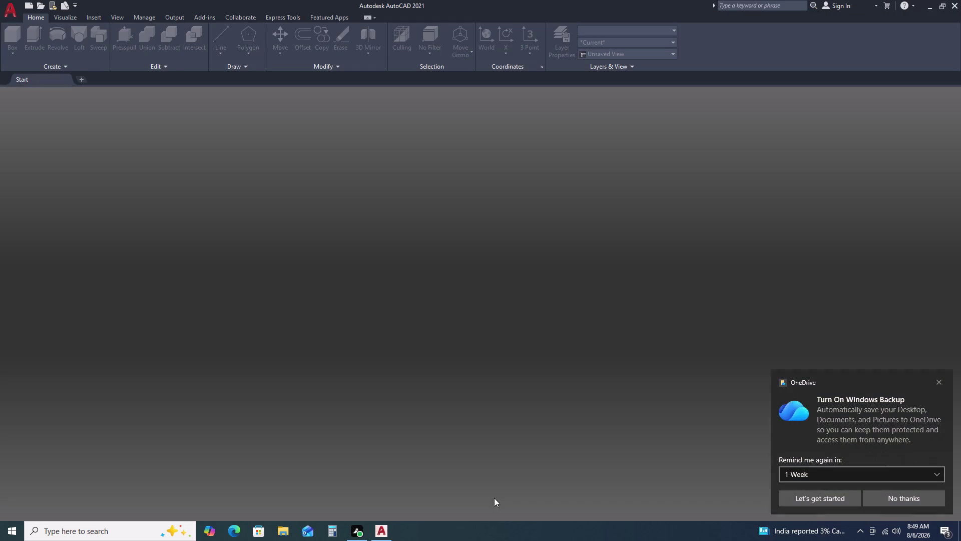
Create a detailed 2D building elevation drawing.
Create a new blank drawing, Drawing1, from the Start tab.
click(935, 382)
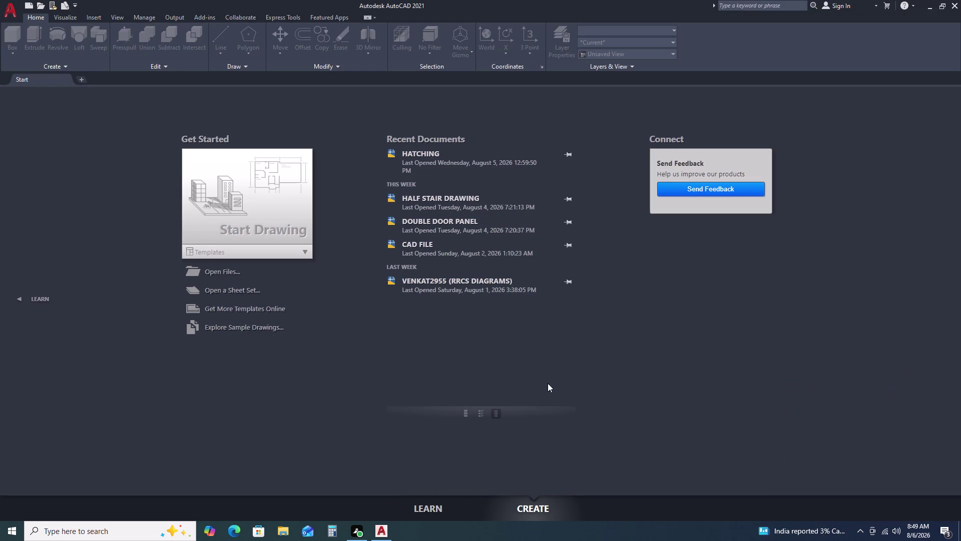
click(260, 193)
click(274, 201)
click(234, 226)
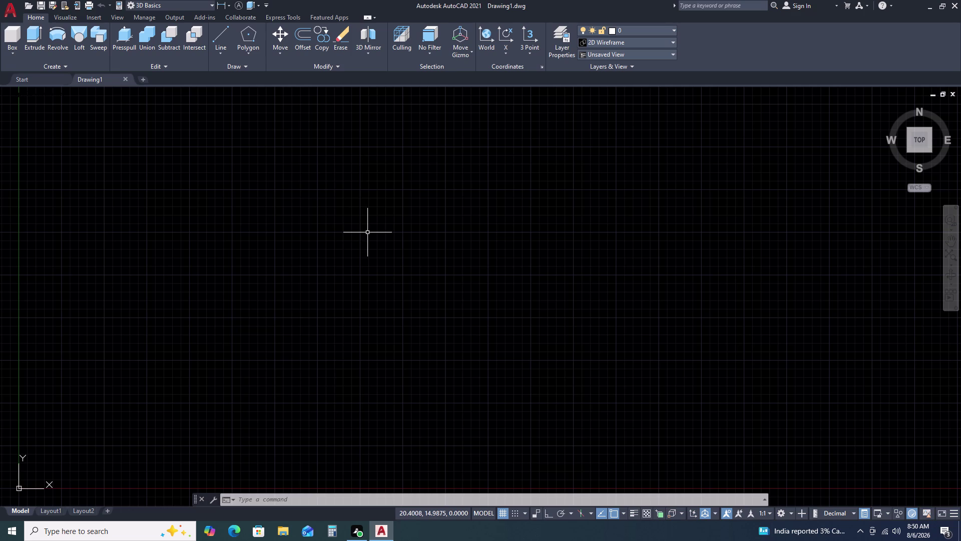
Turn Ortho on with F8 during a cancelled line, then open the Dimension Style Manager.
key(l)
key(space)
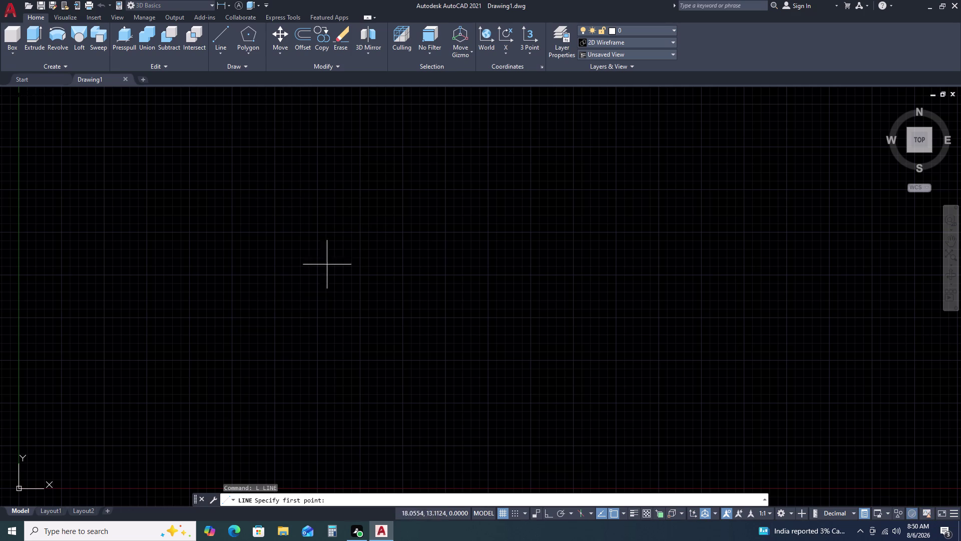
key(Escape)
key(Escape)
key(Escape)
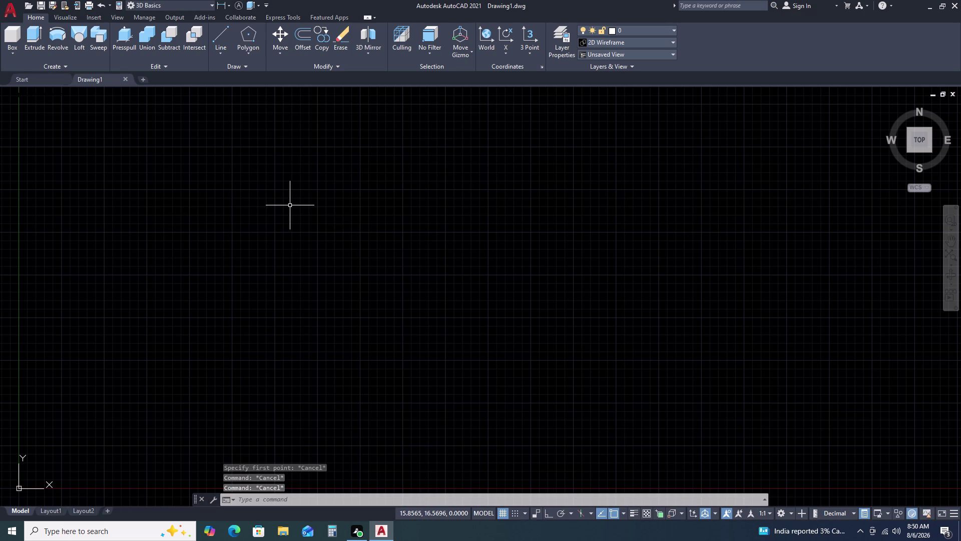
text(L)
key(space)
click(268, 176)
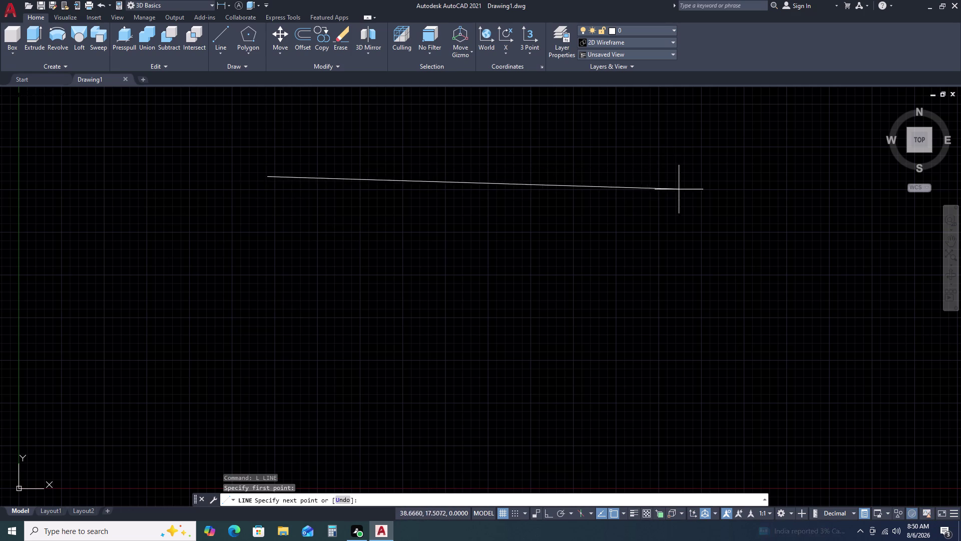
key(F8)
key(Escape)
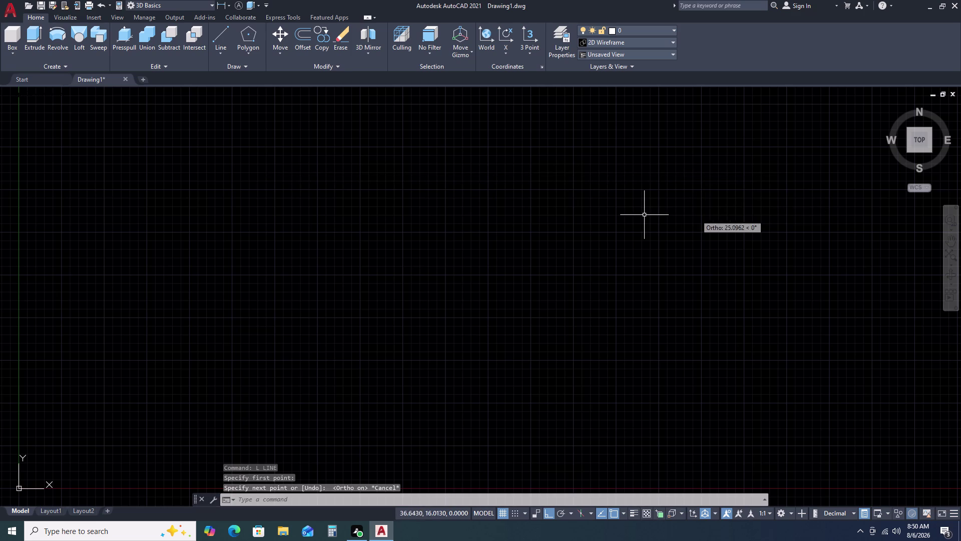
text(D)
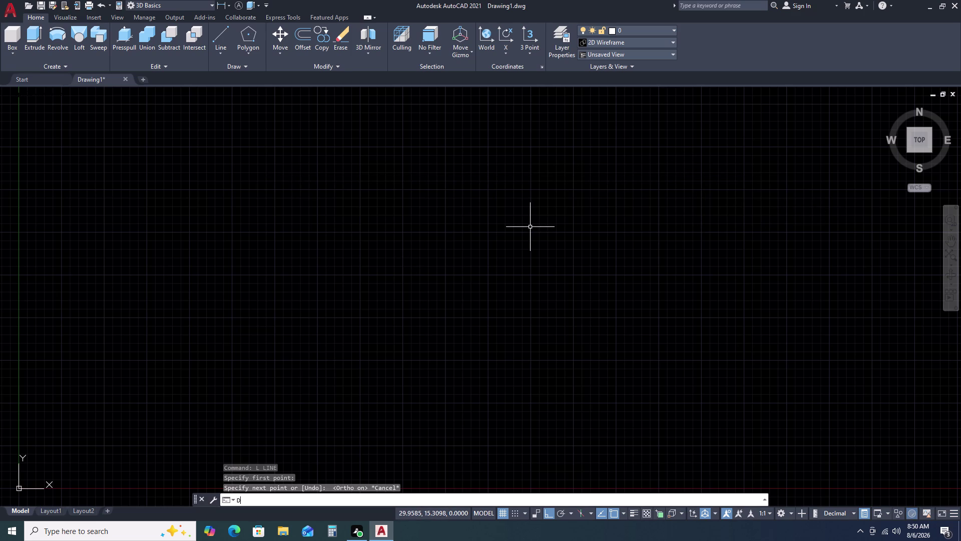
key(space)
Close the Dimension Style Manager without changing the Standard style.
text(V)
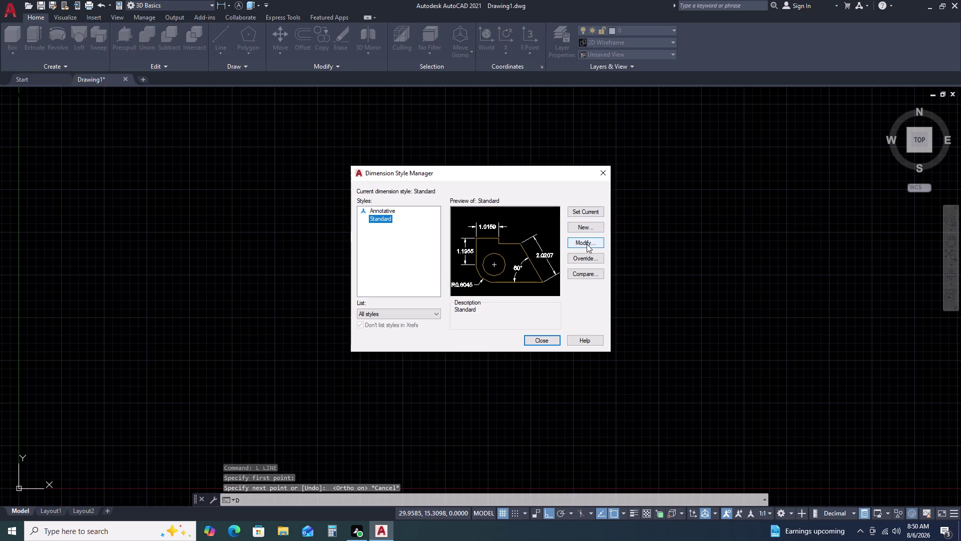
click(604, 181)
click(603, 174)
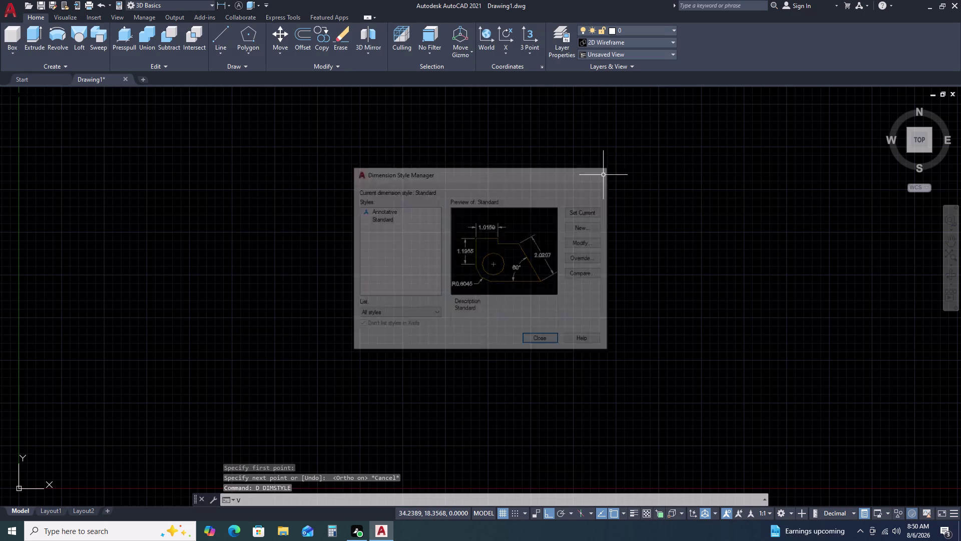
Change the workspace from 3D Basics to Drafting & Annotation.
double_click(792, 510)
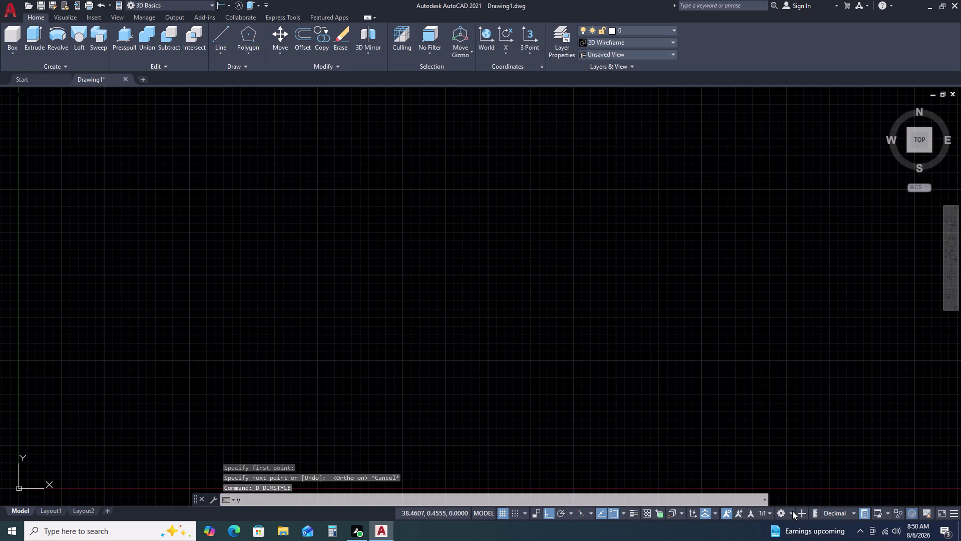
double_click(790, 515)
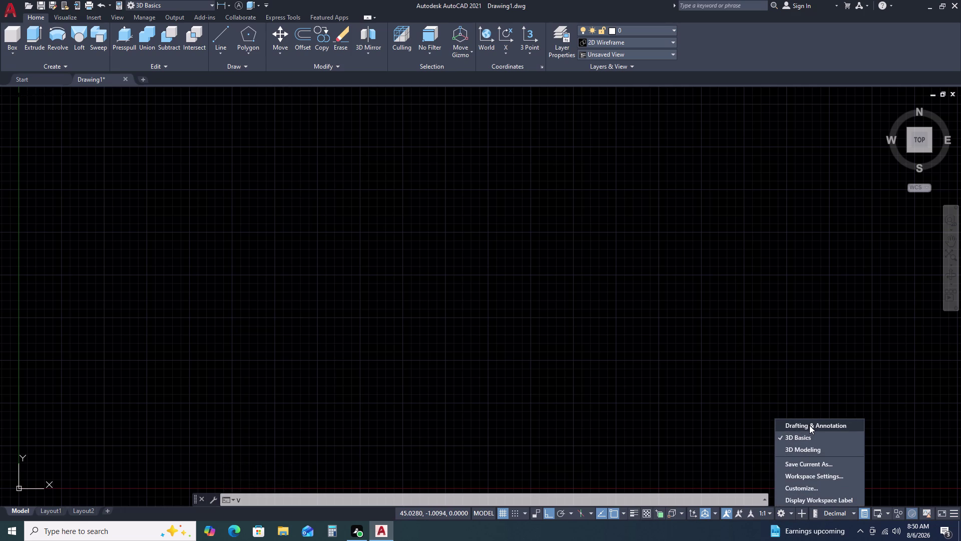
double_click(811, 424)
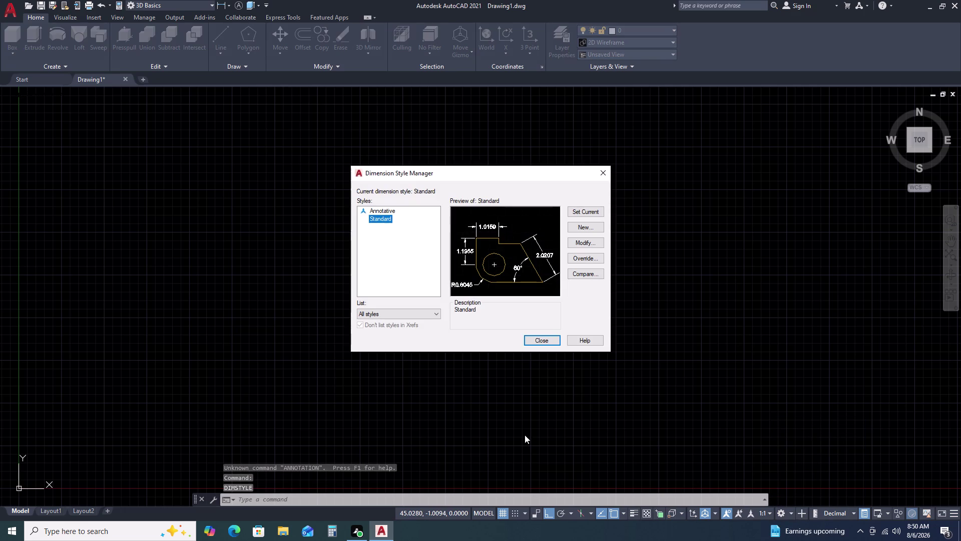
click(601, 171)
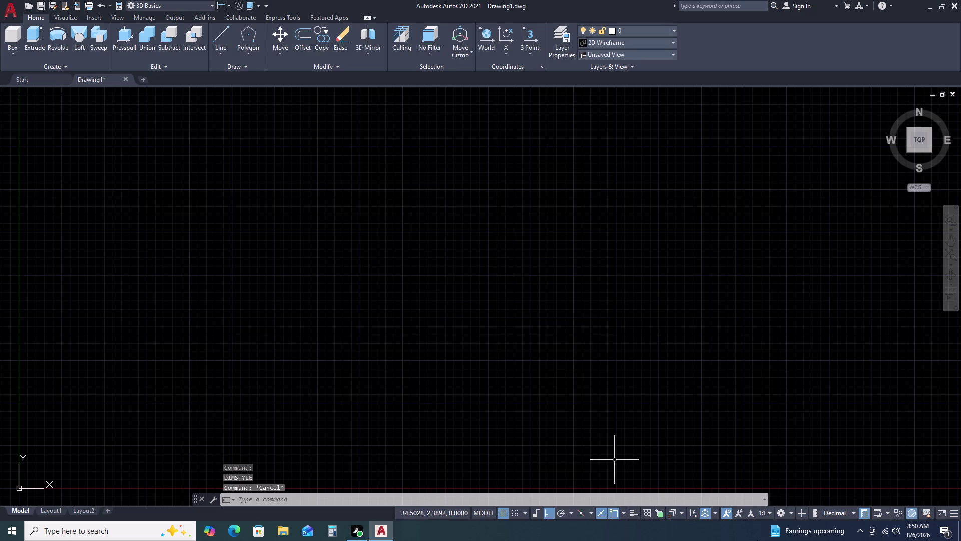
click(789, 510)
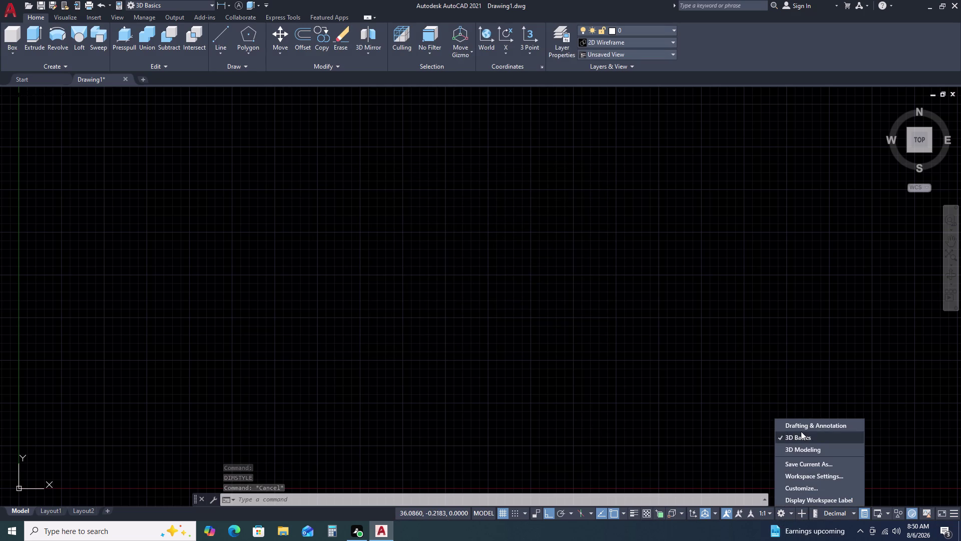
click(802, 428)
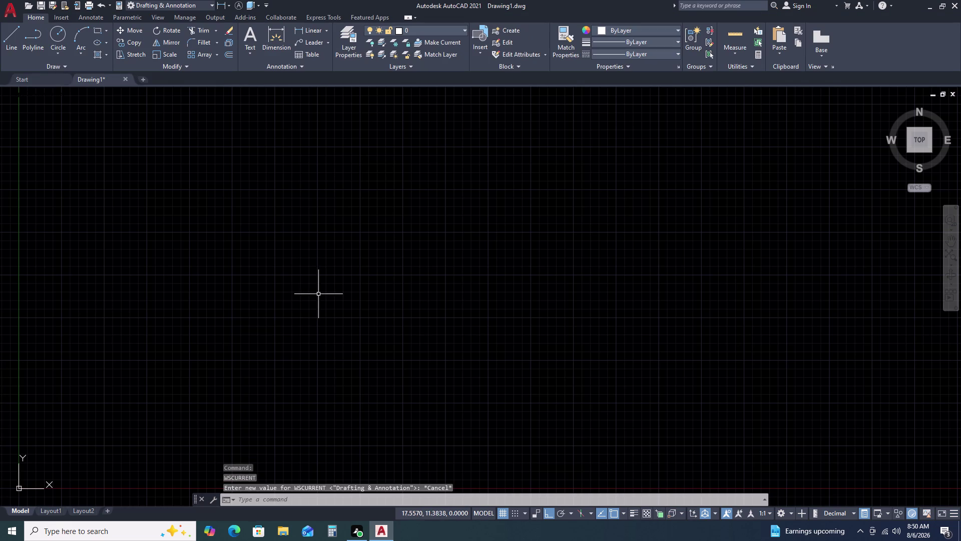
key(Escape)
key(Escape)
text(D)
key(space)
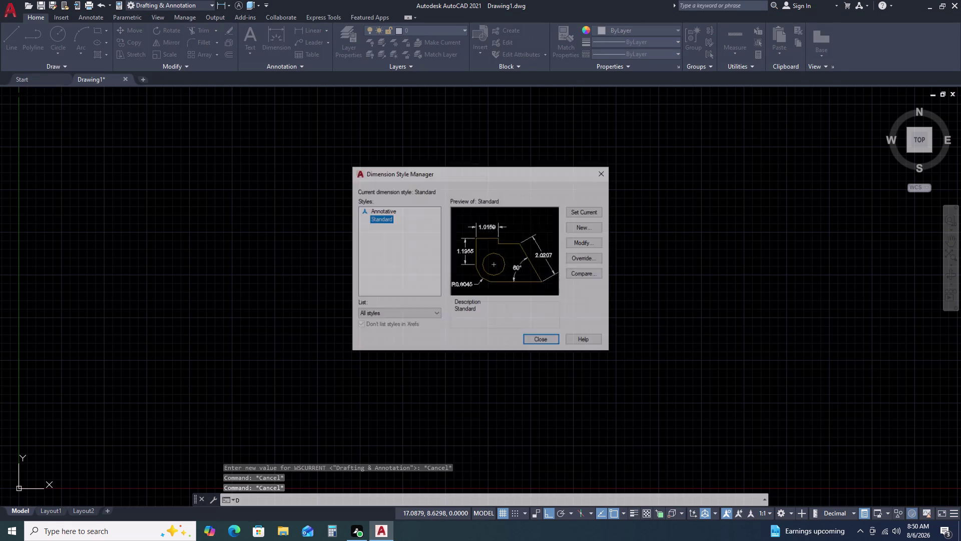
click(601, 247)
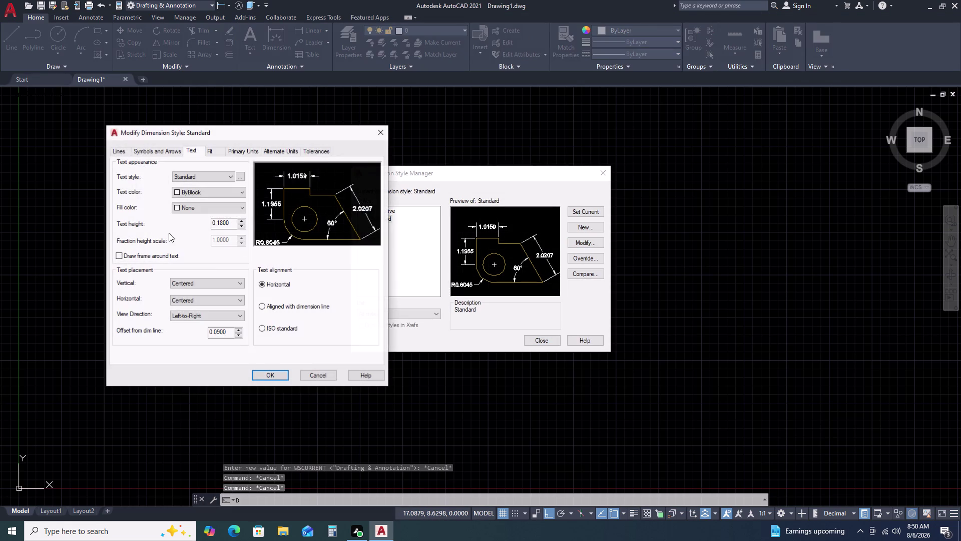
click(197, 149)
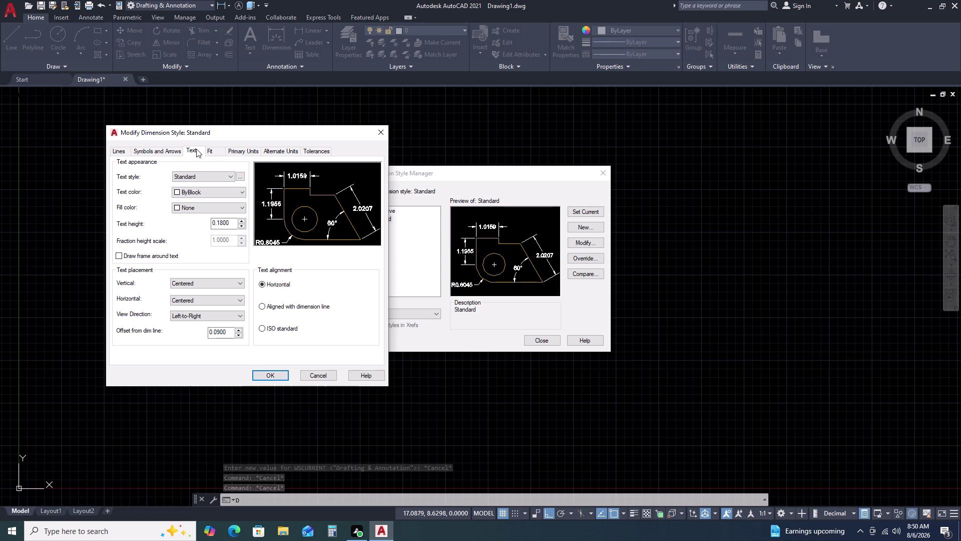
click(239, 151)
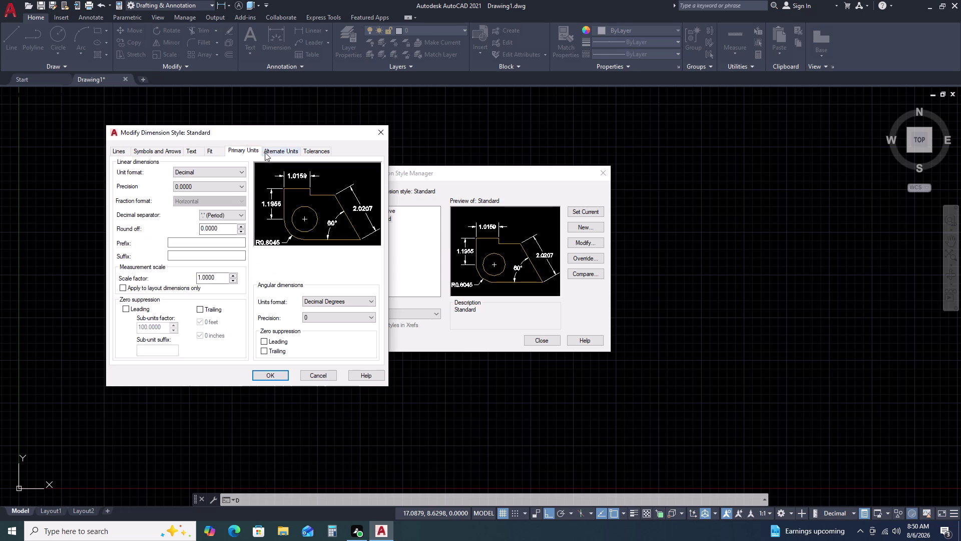
click(185, 183)
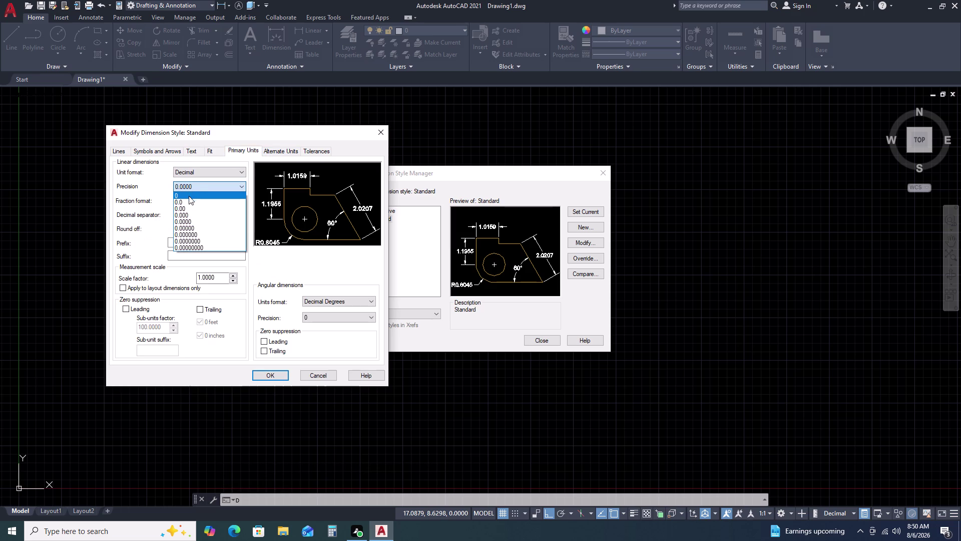
click(243, 165)
click(371, 129)
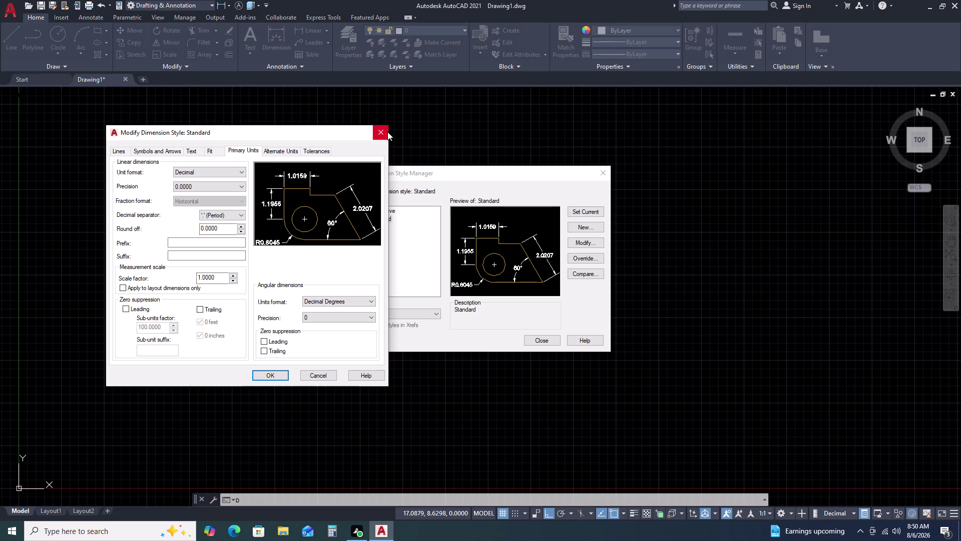
click(388, 132)
click(602, 171)
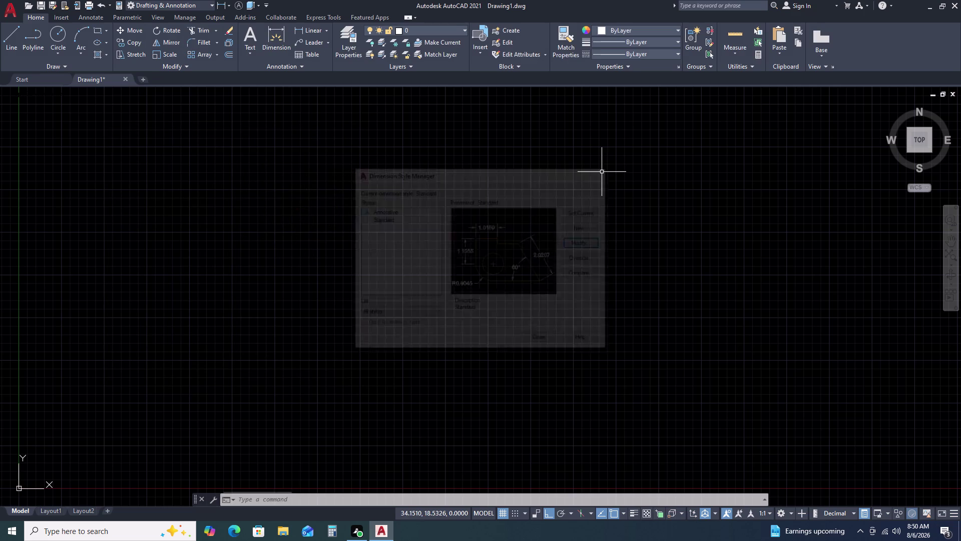
key(u)
text(N)
key(space)
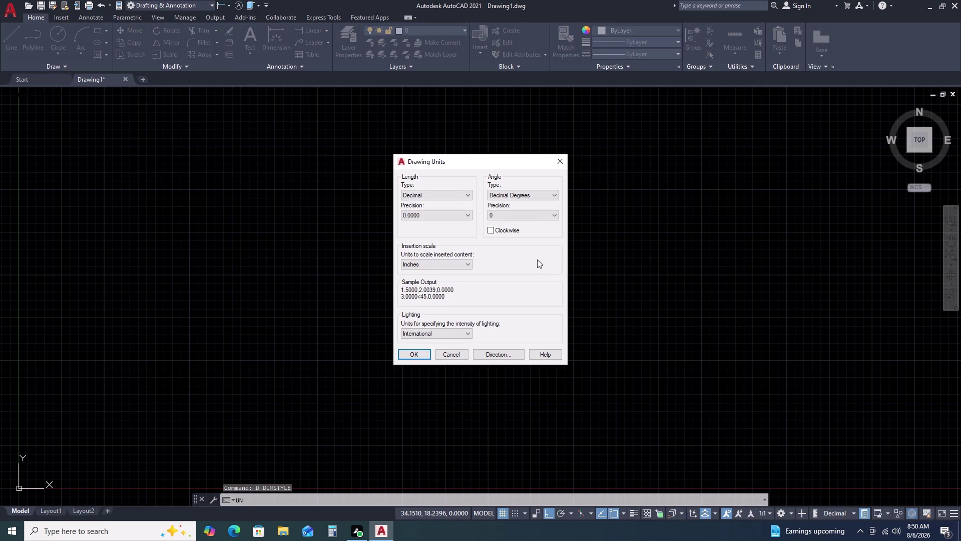
click(558, 160)
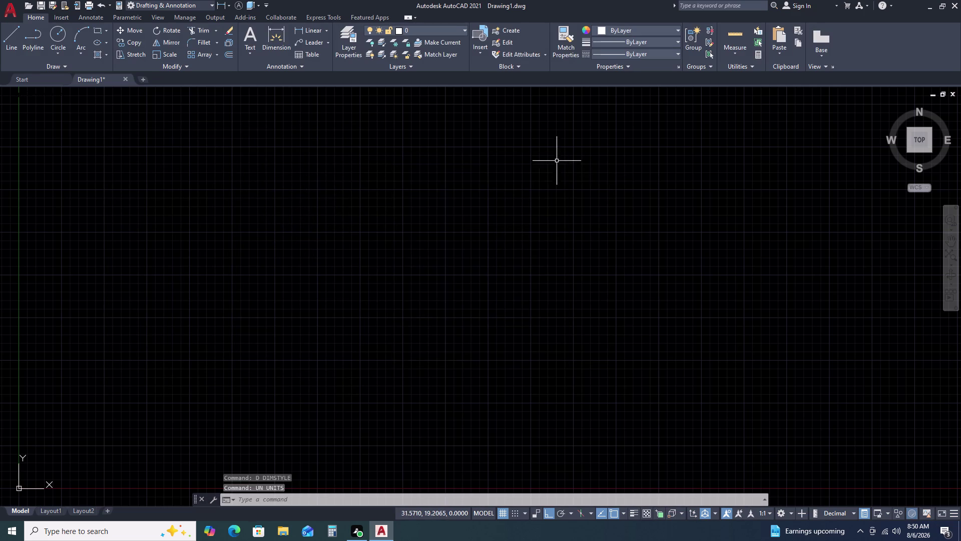
Draw a 1730-unit horizontal base line with LINE, then end the command.
text(L)
key(space)
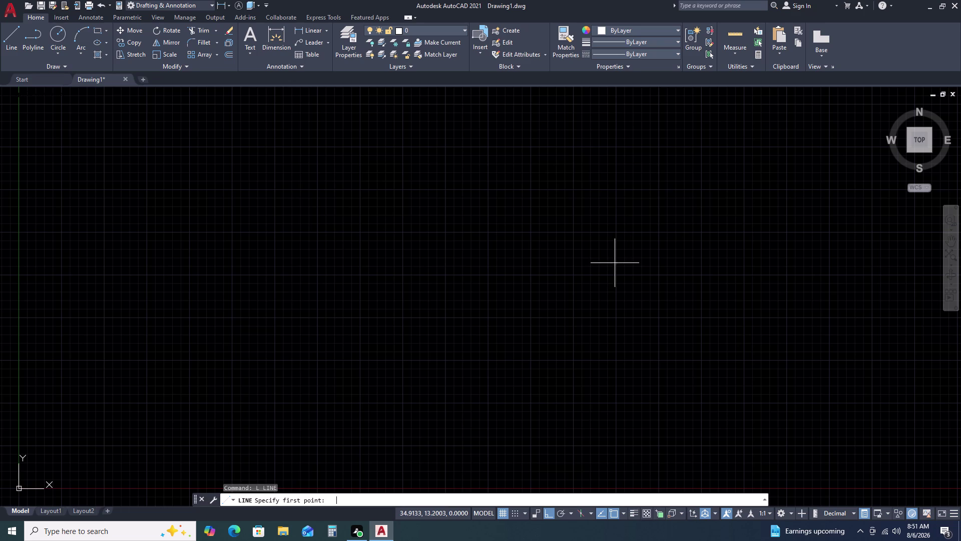
click(204, 309)
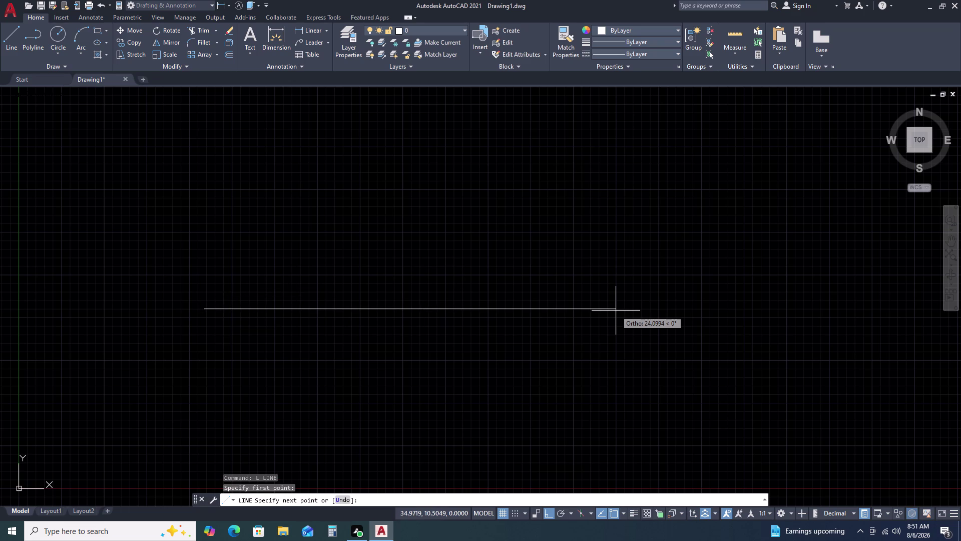
text(17)
text(30)
key(Return)
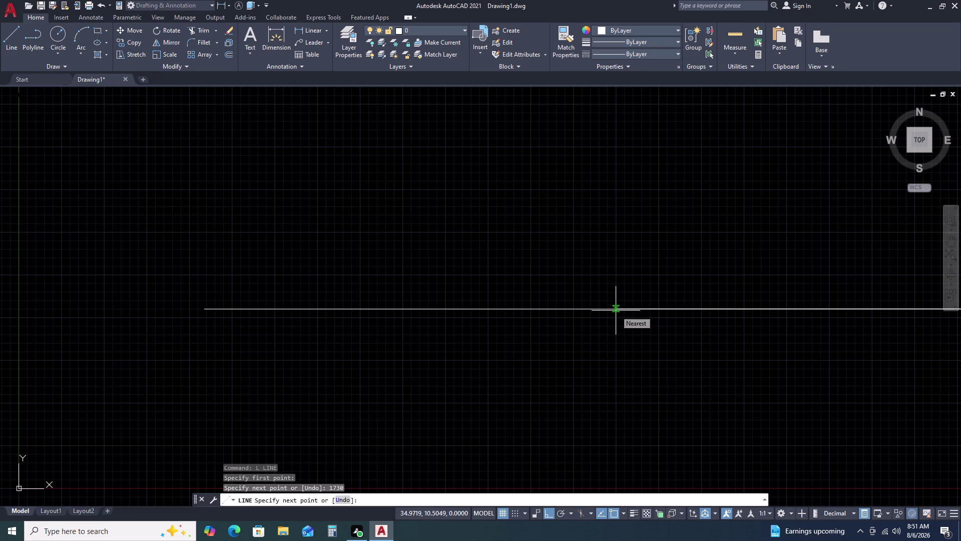
scroll(down, 3)
scroll(down, 3)
scroll(up, 3)
scroll(down, 3)
scroll(up, 3)
scroll(down, 3)
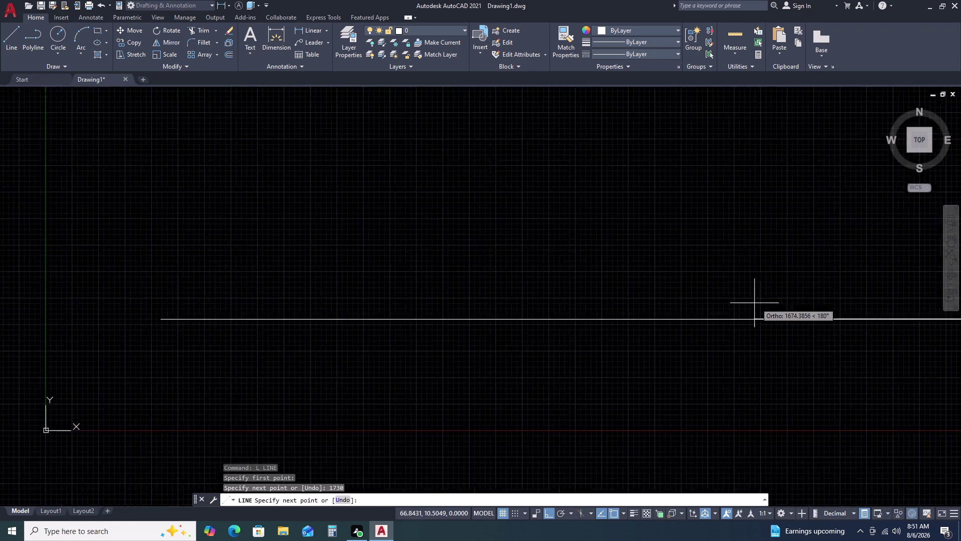
scroll(up, 3)
scroll(down, 3)
scroll(up, 3)
scroll(down, 3)
middle_drag(783, 327, 229, 424)
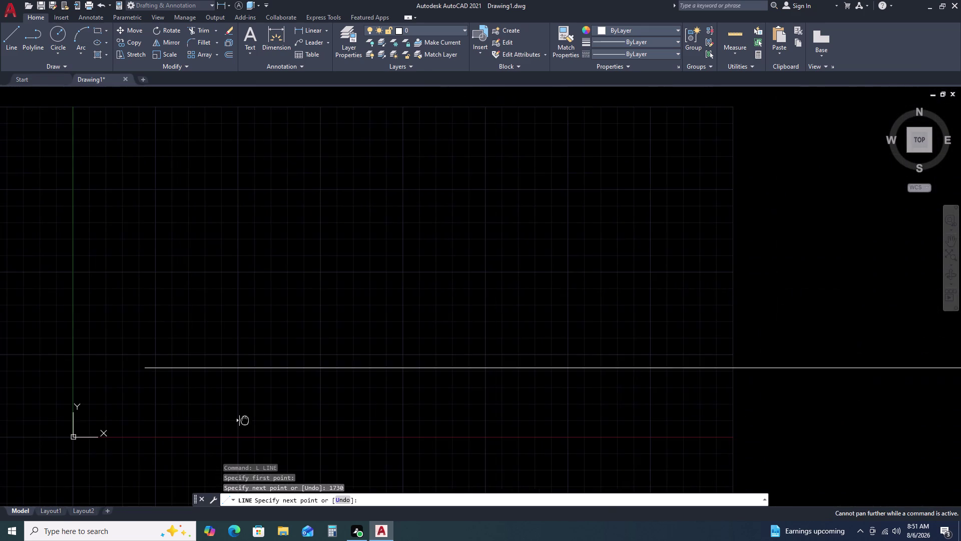
middle_drag(229, 423, 219, 422)
scroll(down, 3)
scroll(up, 3)
scroll(down, 3)
scroll(up, 3)
scroll(down, 3)
scroll(up, 3)
scroll(down, 3)
scroll(up, 3)
scroll(down, 3)
scroll(up, 3)
scroll(down, 3)
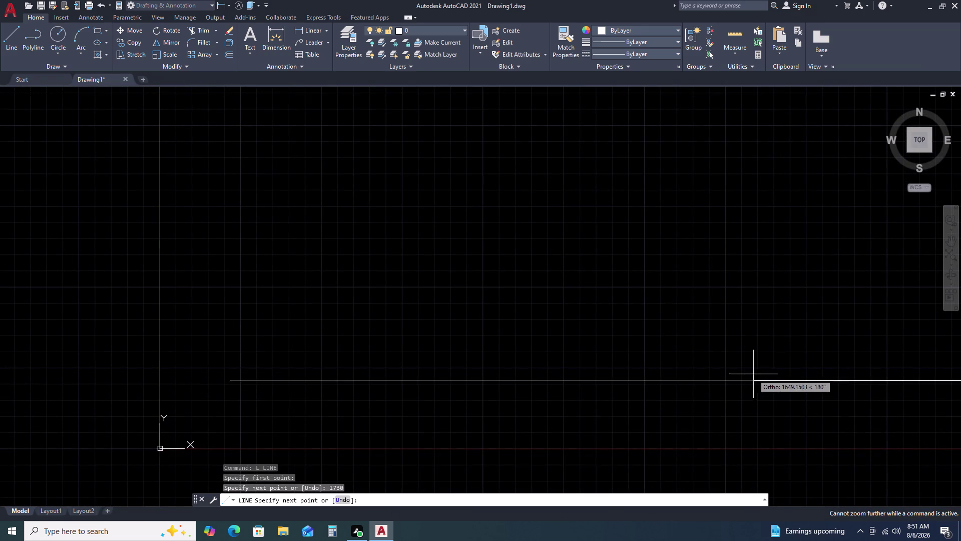
scroll(down, 3)
scroll(up, 3)
scroll(down, 3)
scroll(down, 3)
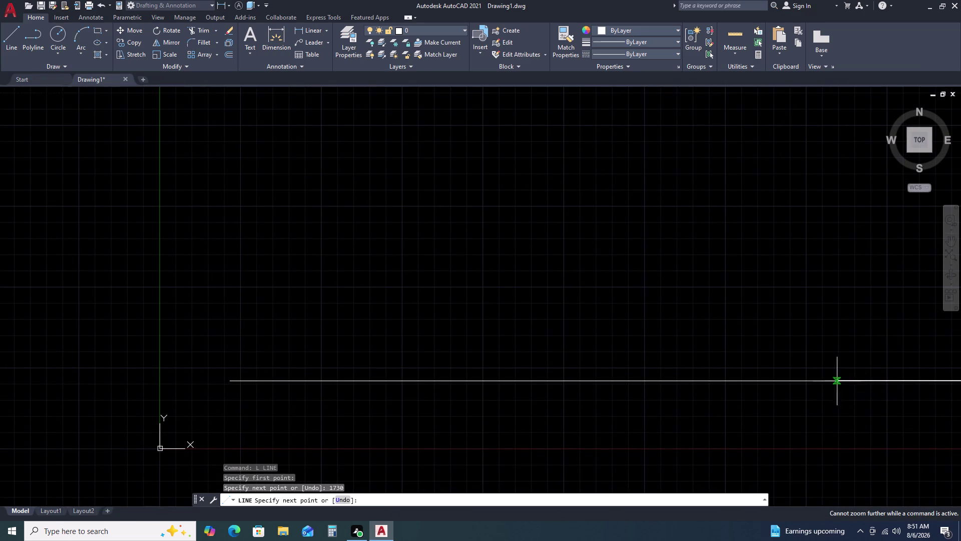
scroll(down, 3)
scroll(up, 3)
scroll(down, 3)
scroll(down, 3)
middle_drag(781, 372, 778, 373)
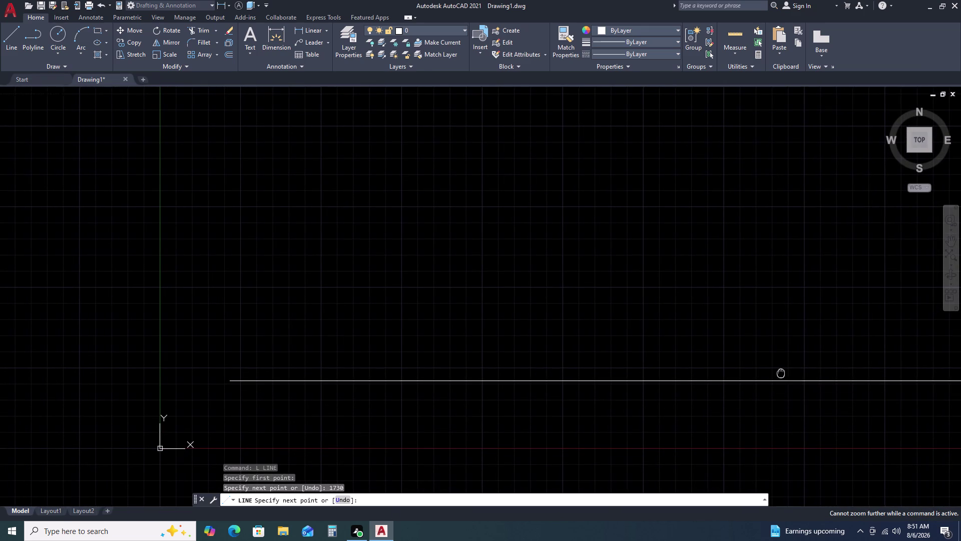
middle_drag(778, 372, 441, 378)
scroll(down, 3)
scroll(up, 3)
scroll(down, 3)
scroll(up, 3)
scroll(down, 3)
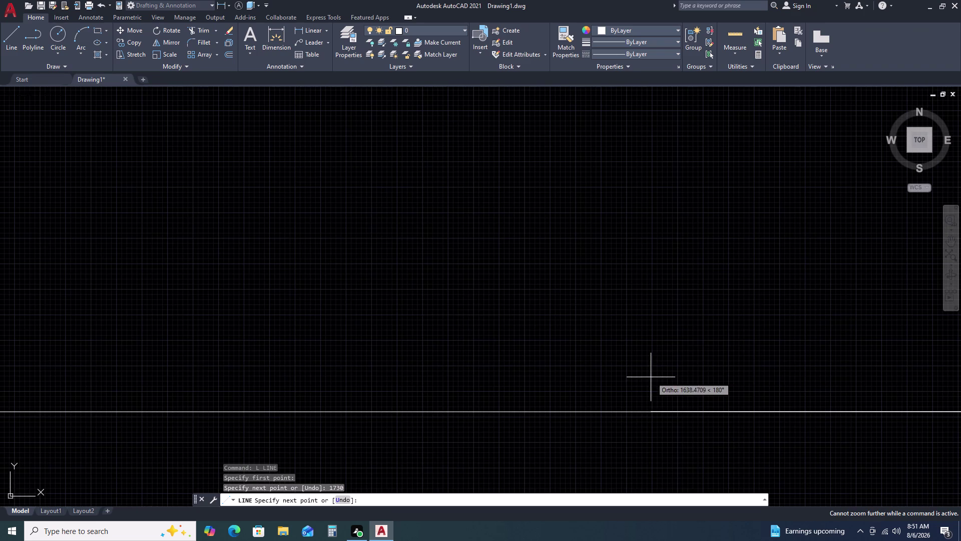
scroll(down, 3)
scroll(up, 3)
scroll(down, 3)
scroll(up, 3)
scroll(down, 3)
scroll(up, 3)
scroll(down, 3)
scroll(up, 3)
scroll(down, 3)
scroll(up, 3)
scroll(down, 3)
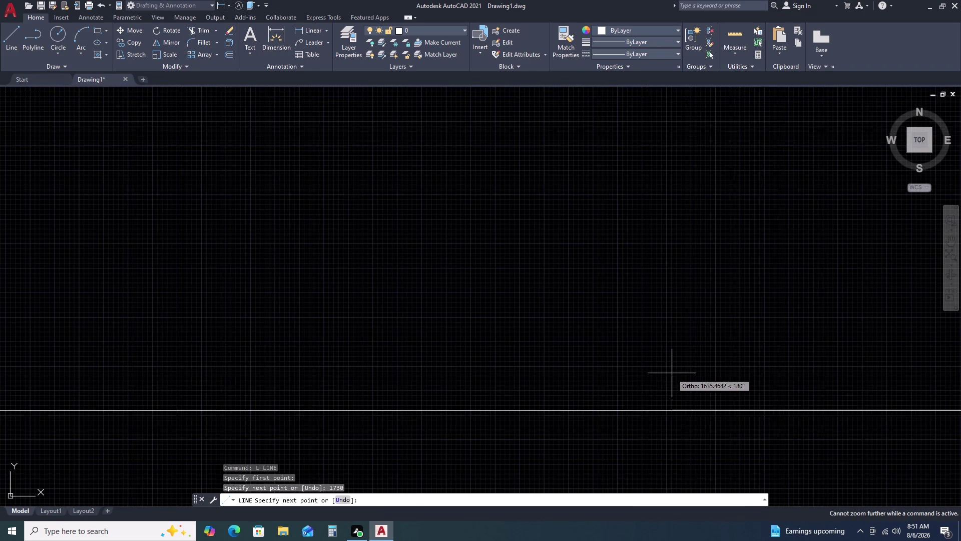
scroll(down, 3)
scroll(up, 3)
scroll(down, 3)
scroll(up, 3)
scroll(down, 3)
scroll(down, 3)
scroll(up, 3)
scroll(down, 3)
scroll(down, 3)
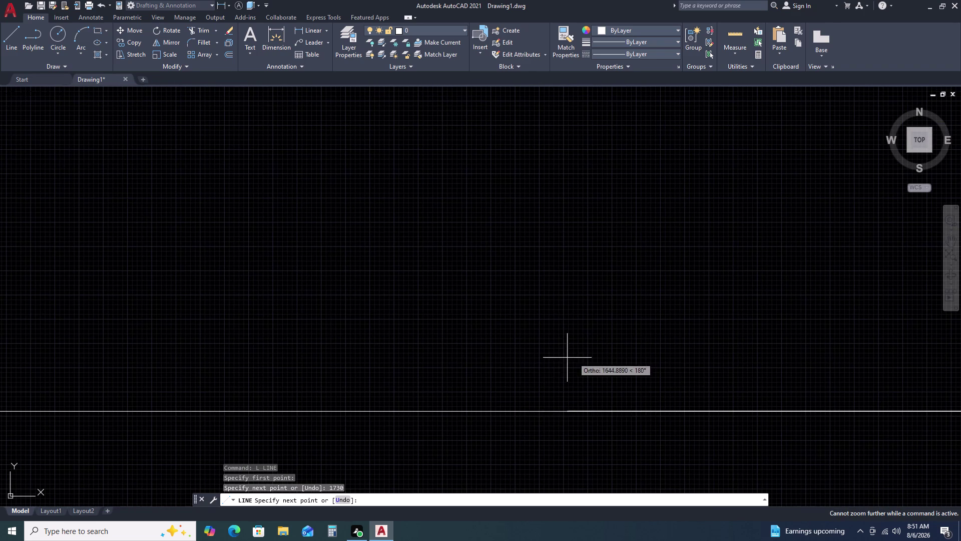
scroll(down, 3)
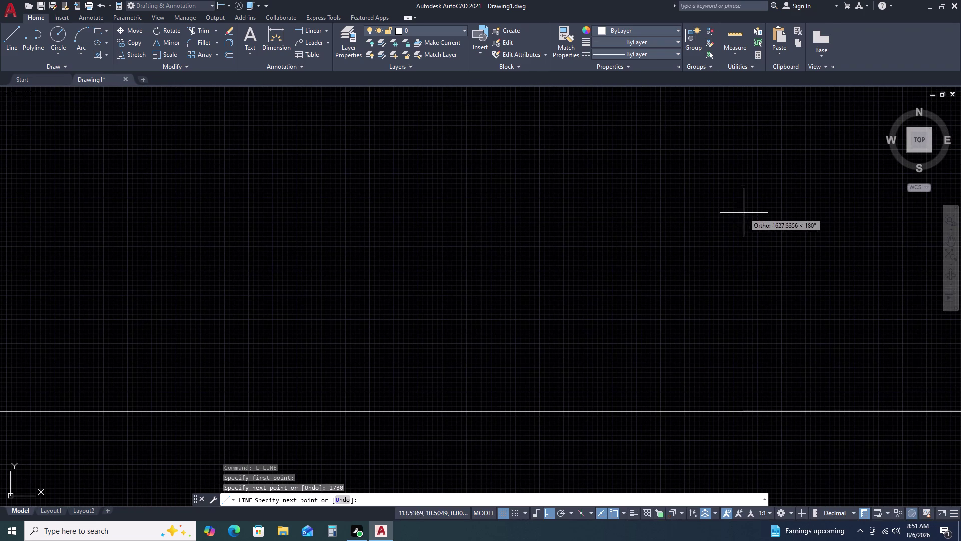
scroll(down, 3)
scroll(down, 3)
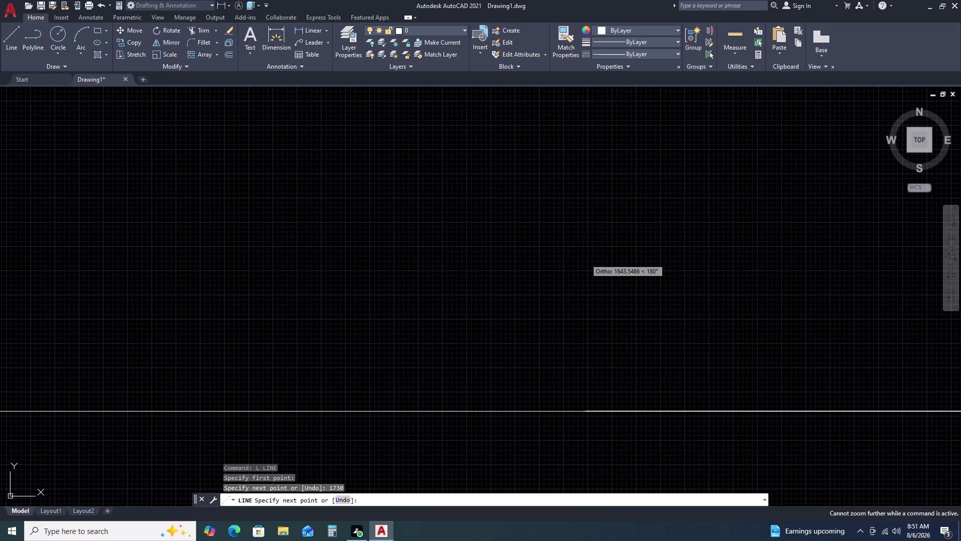
scroll(down, 3)
scroll(up, 3)
scroll(down, 3)
scroll(up, 3)
scroll(down, 3)
scroll(up, 3)
scroll(down, 3)
scroll(up, 3)
scroll(down, 3)
scroll(up, 3)
scroll(down, 3)
scroll(up, 3)
scroll(down, 3)
scroll(up, 3)
scroll(down, 3)
scroll(up, 3)
scroll(down, 3)
scroll(up, 3)
scroll(down, 3)
scroll(down, 3)
scroll(up, 3)
scroll(down, 3)
scroll(up, 3)
scroll(down, 3)
scroll(up, 3)
scroll(down, 3)
scroll(up, 3)
scroll(down, 3)
scroll(up, 3)
scroll(down, 3)
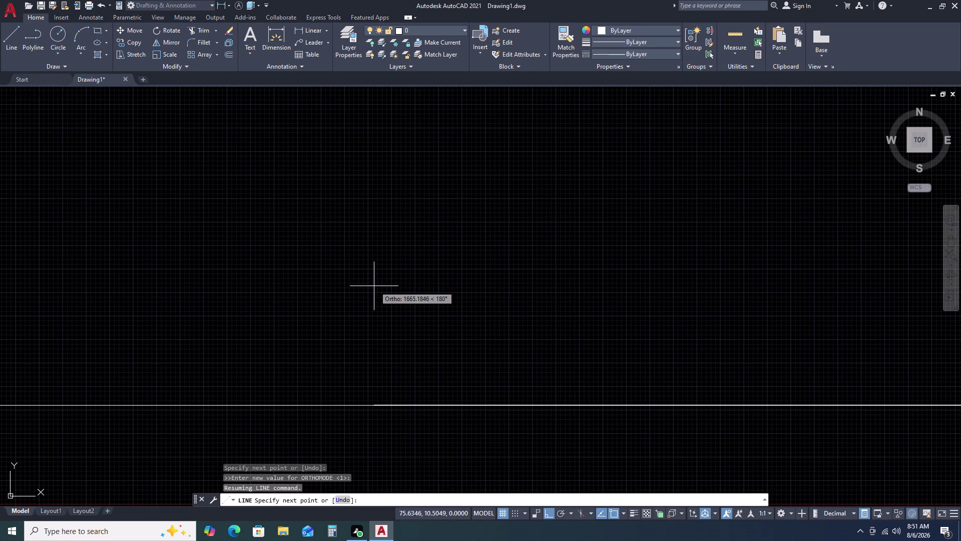
scroll(down, 3)
scroll(up, 3)
scroll(down, 3)
scroll(down, 3)
scroll(down, 3)
key(Escape)
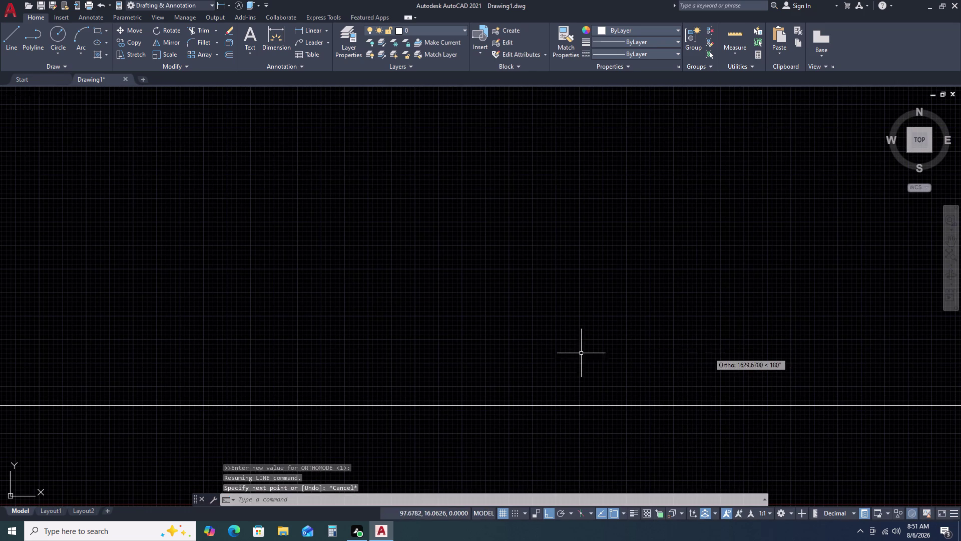
Move the 1730-unit base line up to a new position away from the origin.
scroll(down, 3)
scroll(up, 3)
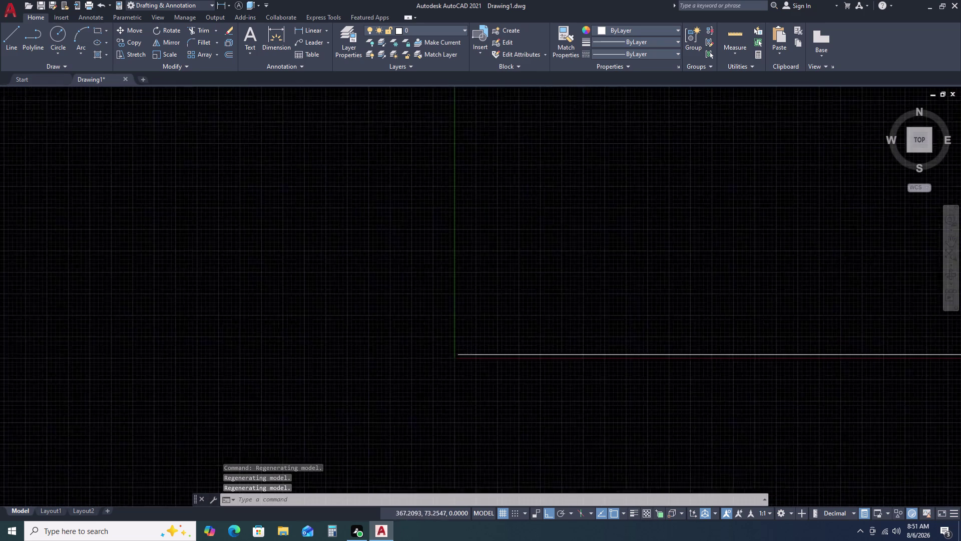
scroll(up, 3)
middle_drag(630, 335, 335, 237)
scroll(down, 3)
scroll(down, 3)
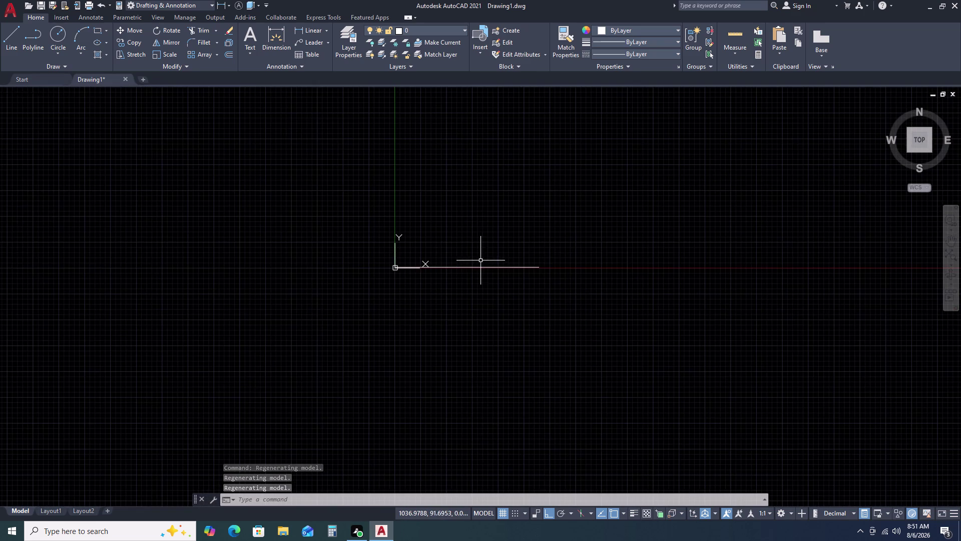
middle_drag(481, 260, 336, 293)
scroll(up, 3)
click(448, 292)
click(371, 331)
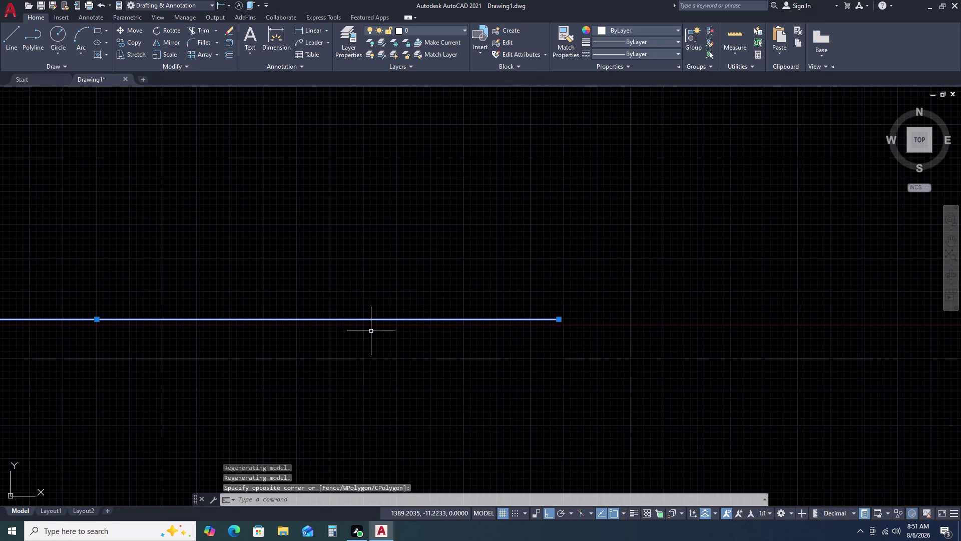
key(m)
key(space)
click(431, 290)
scroll(down, 3)
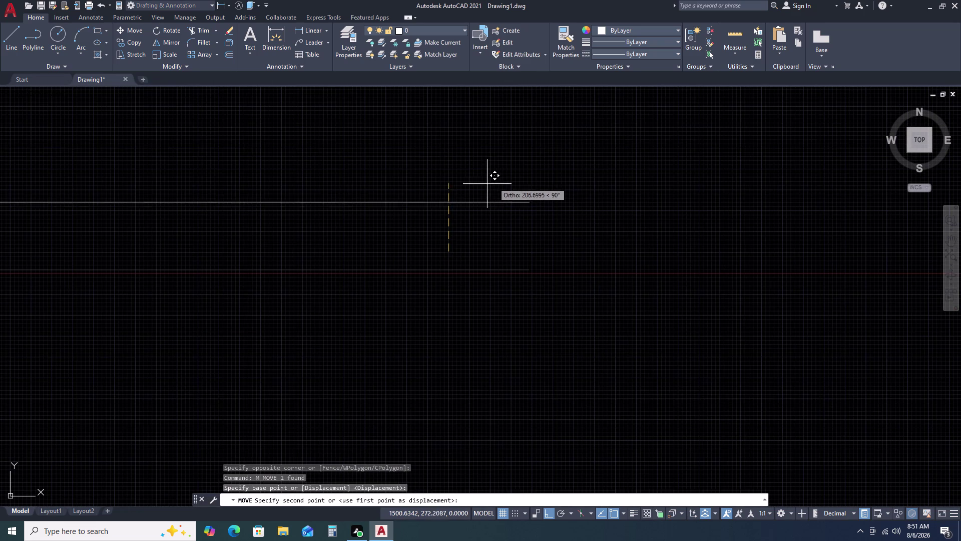
middle_drag(497, 181, 510, 275)
click(531, 175)
Move the base line again with Ortho off and drop it at its final location.
scroll(down, 3)
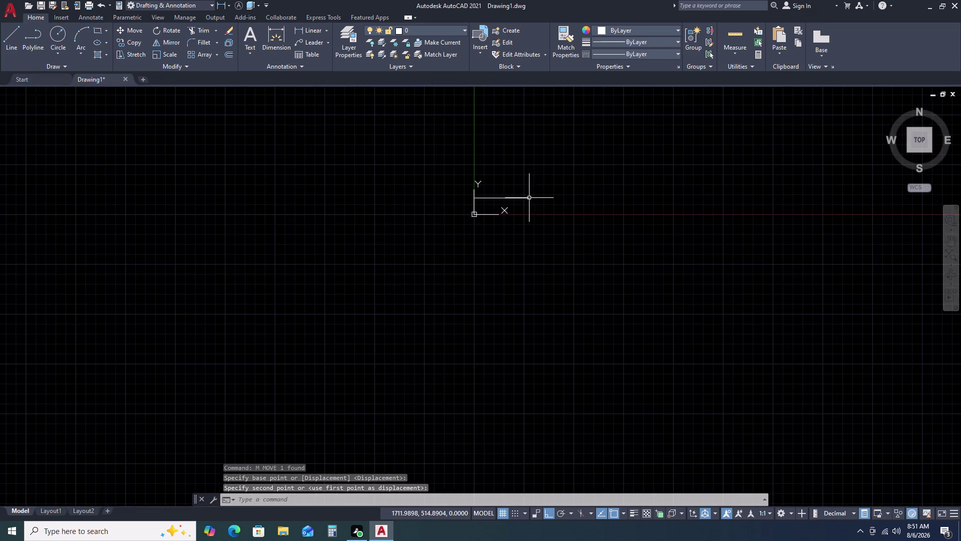
middle_drag(514, 187, 361, 292)
scroll(up, 3)
click(354, 332)
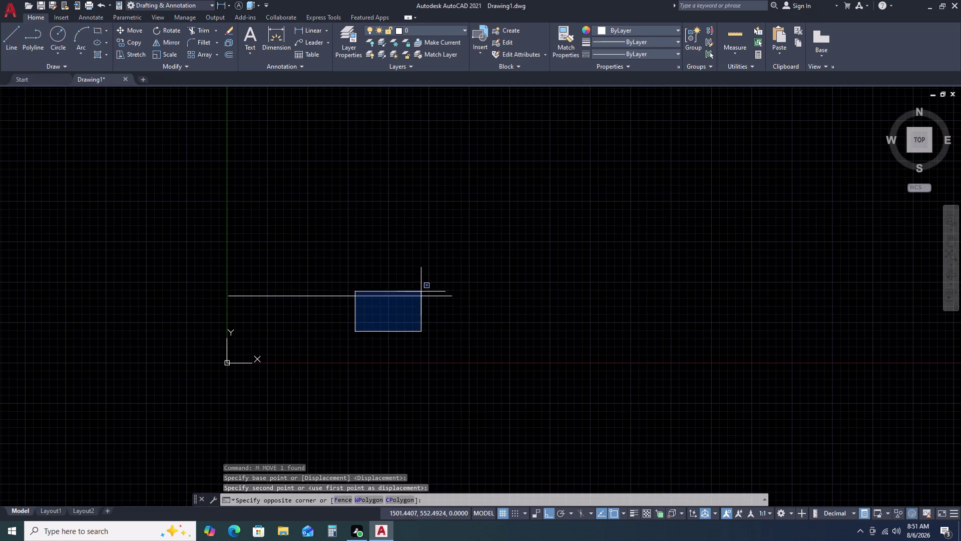
click(427, 273)
click(453, 290)
click(428, 302)
text(M)
key(space)
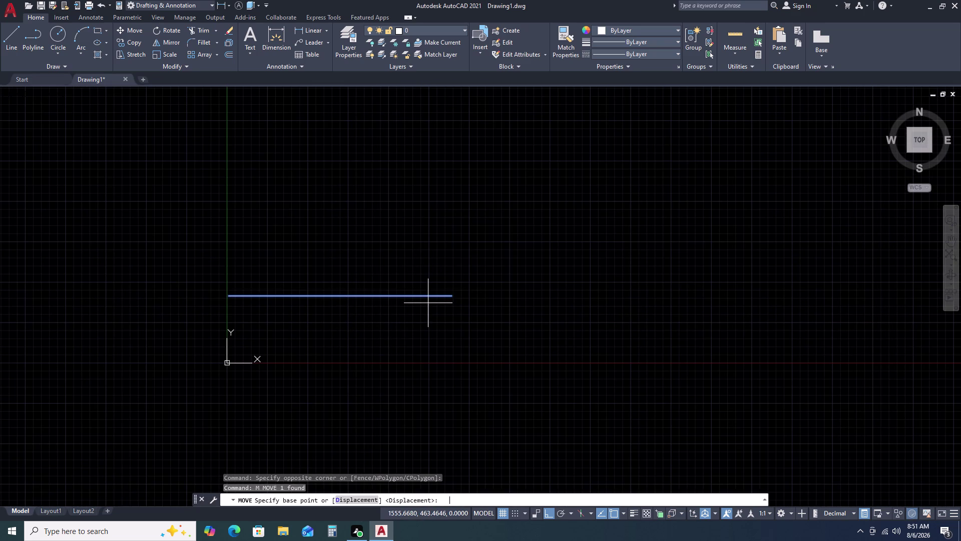
click(428, 303)
click(454, 288)
scroll(down, 3)
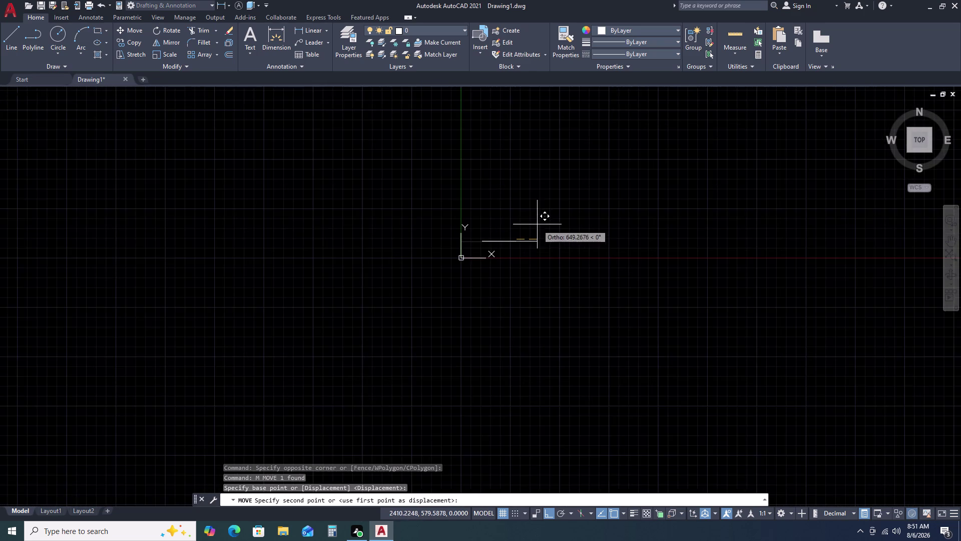
middle_drag(538, 223, 293, 360)
key(F8)
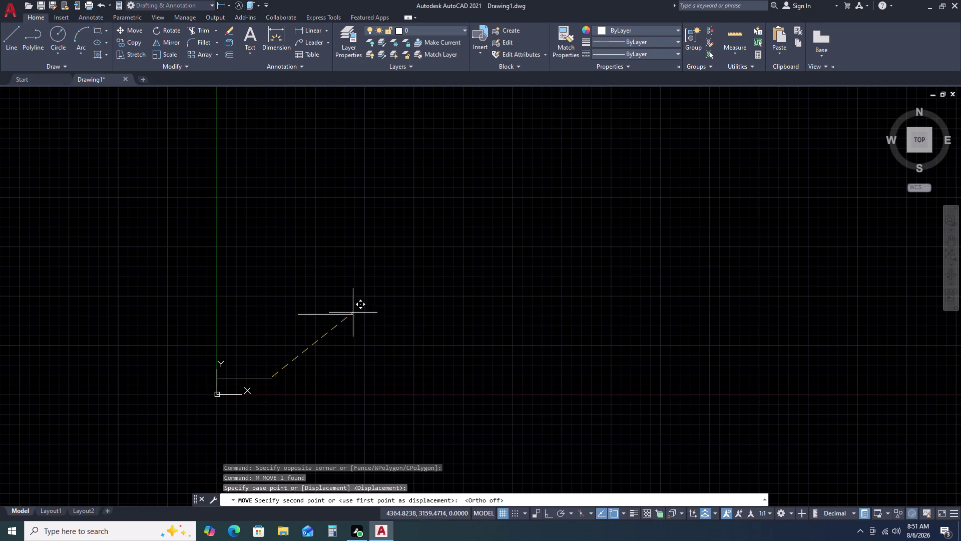
click(372, 242)
scroll(up, 3)
middle_drag(332, 256, 337, 275)
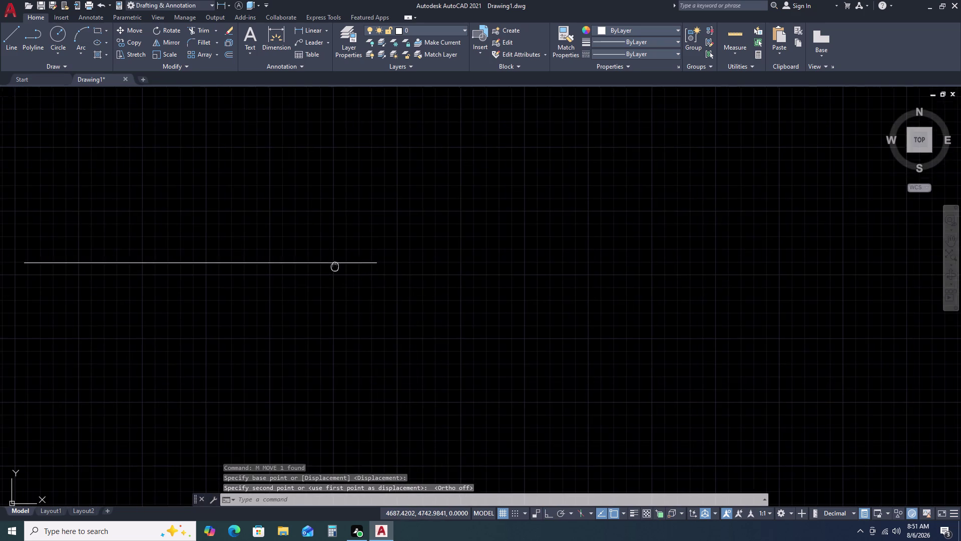
middle_drag(337, 274, 342, 285)
middle_click(344, 287)
Add a 1730.0000 linear dimension between the base line's endpoints, placed below it.
text(DL)
text(I)
key(space)
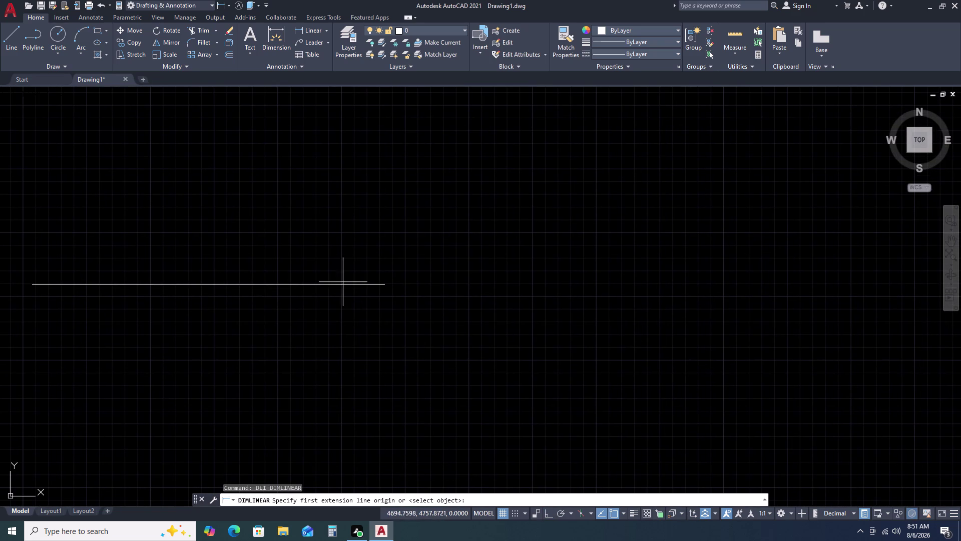
click(30, 283)
click(387, 283)
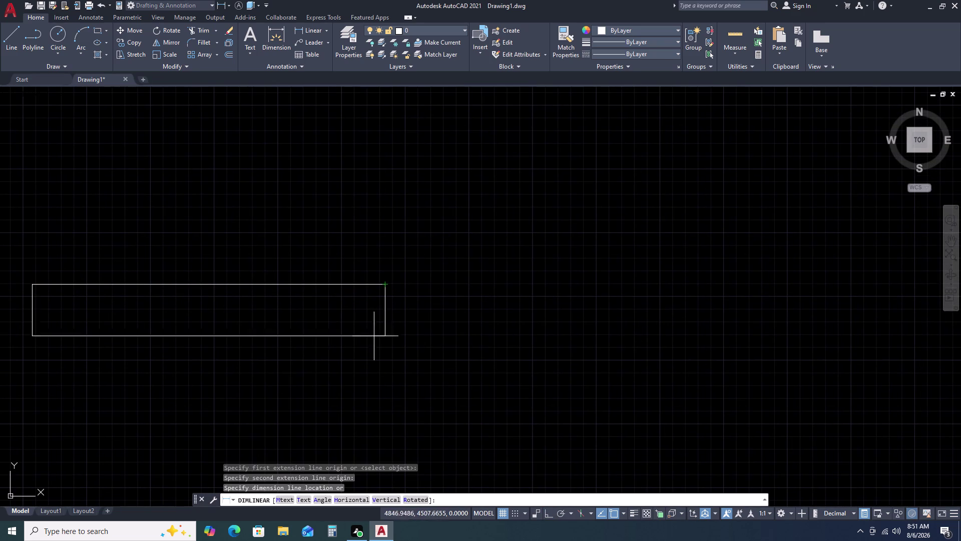
click(367, 330)
Set the Standard dimension style's text height to 50 and make Standard current.
text(D)
key(space)
key(space)
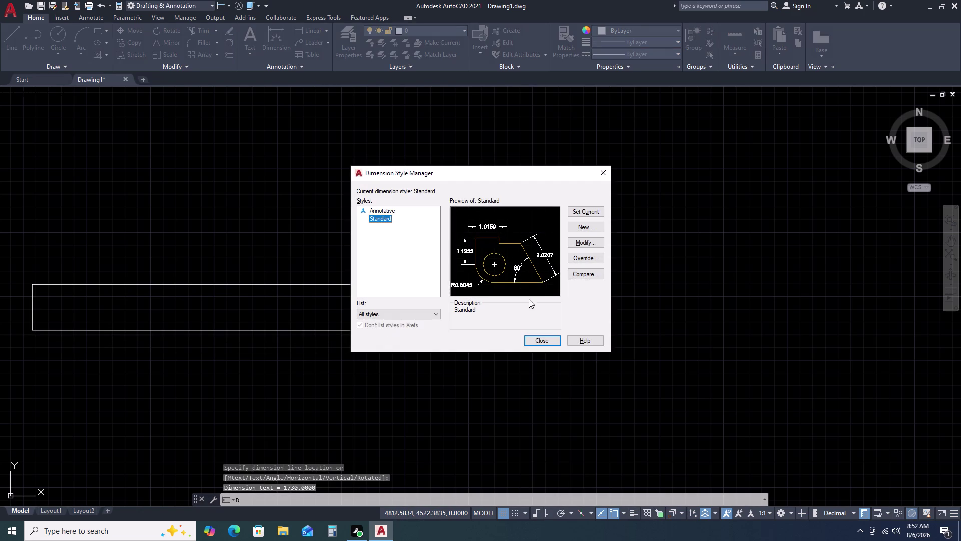
click(582, 244)
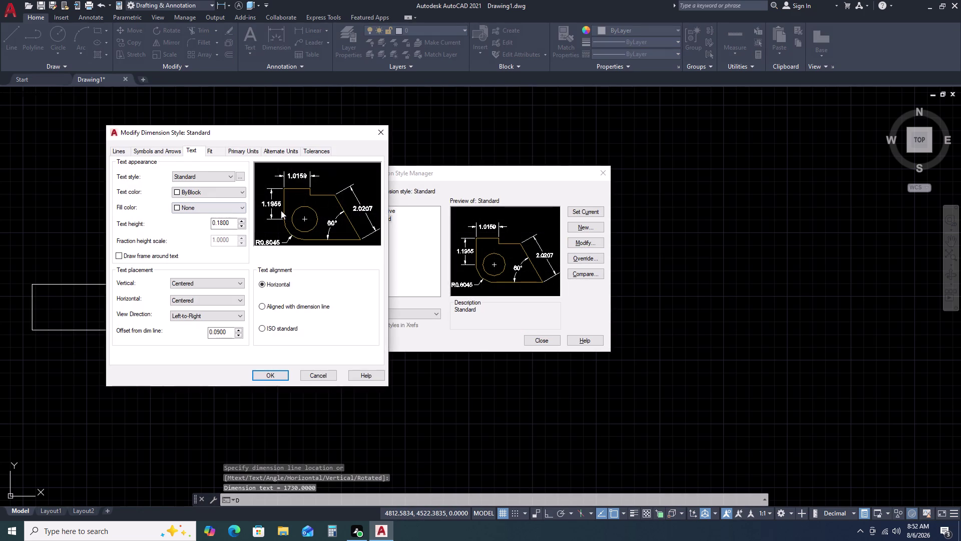
click(228, 227)
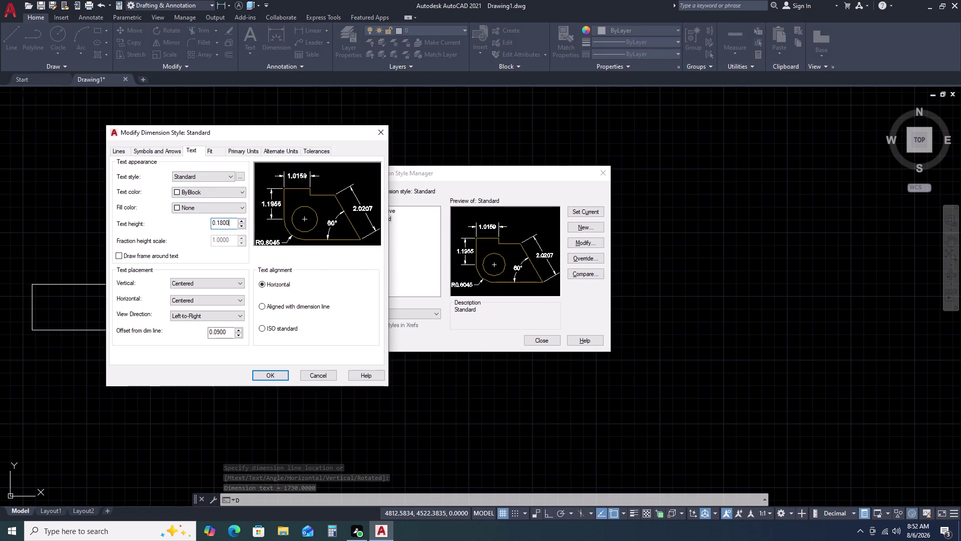
key(BackSpace)
key(BackSpace)
key(BackSpace)
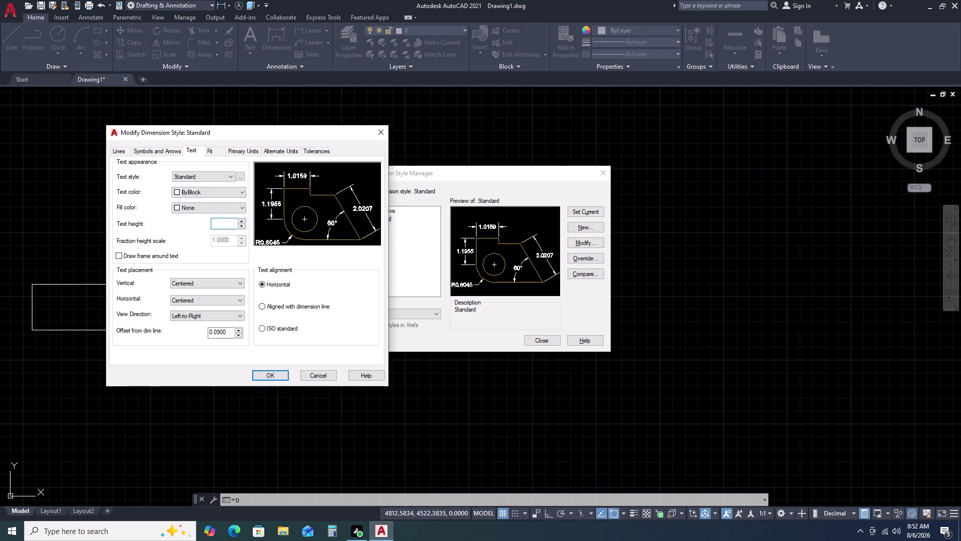
key(5)
key(Return)
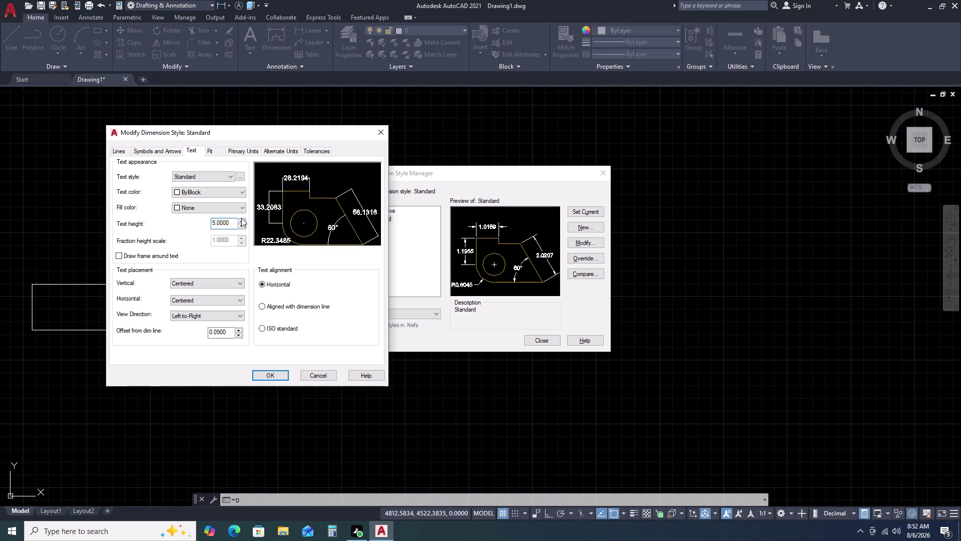
click(232, 221)
key(BackSpace)
key(BackSpace)
key(BackSpace)
key(5)
key(0)
key(Return)
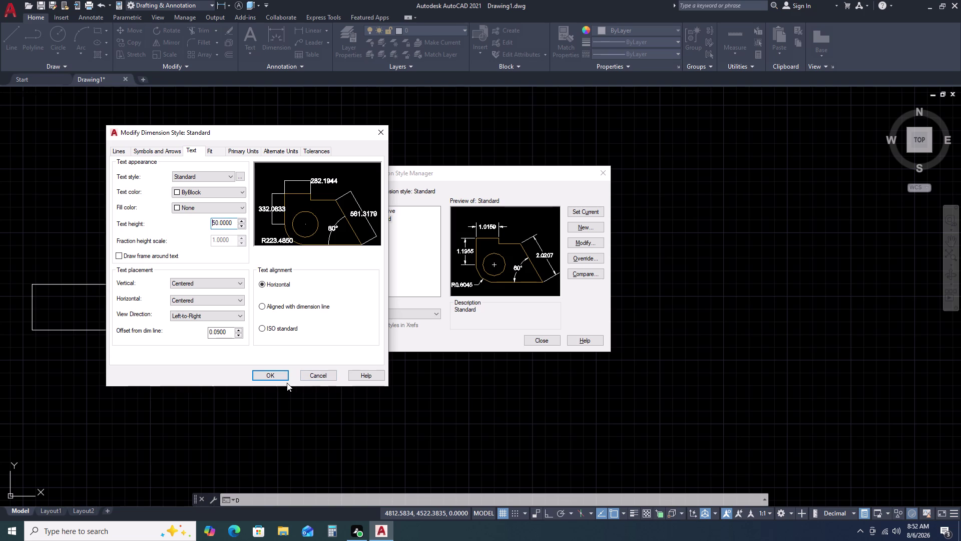
click(278, 377)
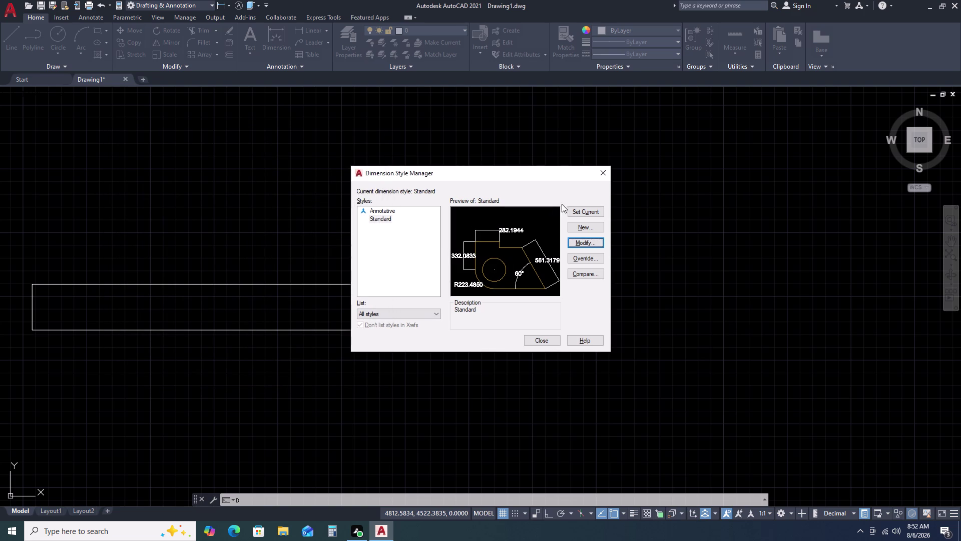
click(579, 207)
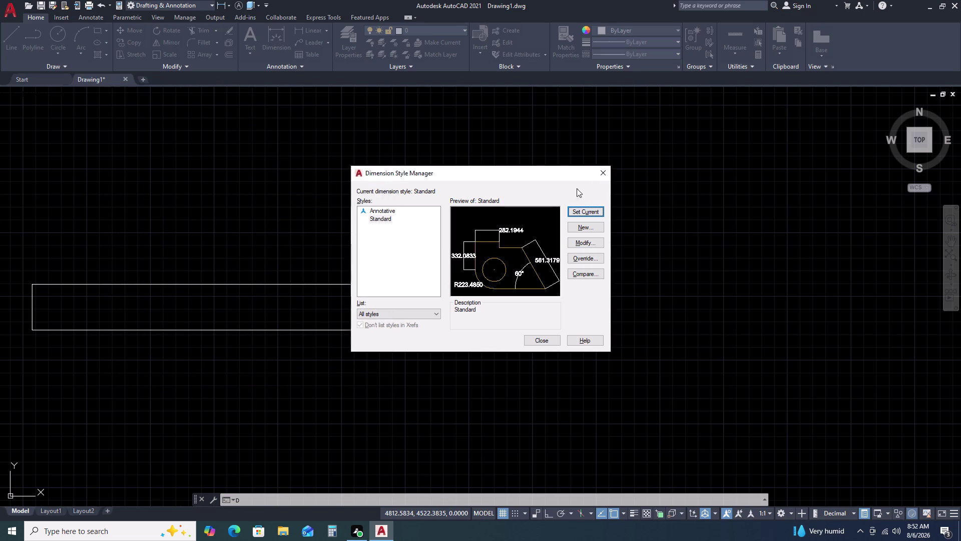
click(605, 173)
middle_drag(222, 347, 273, 326)
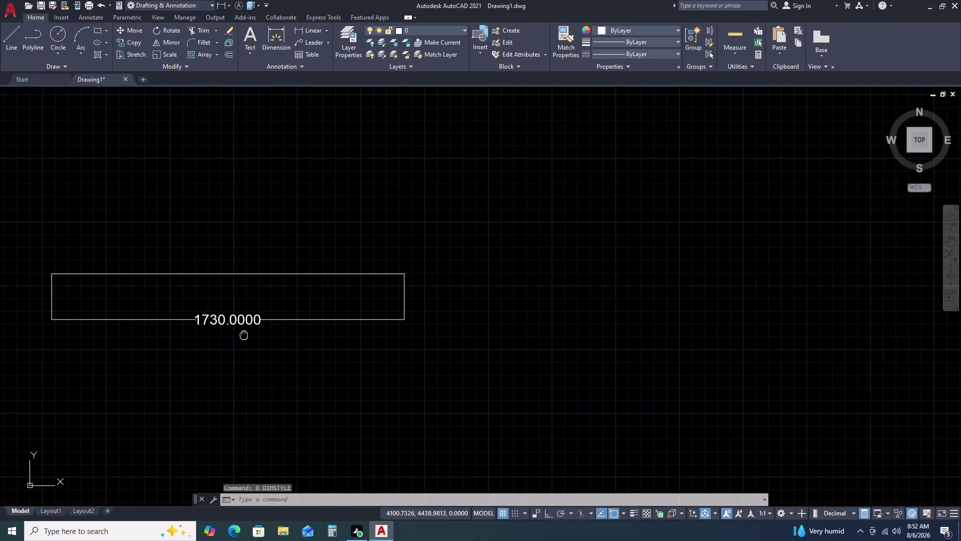
Start a line at the base line's right end and draw the 1730 and 4660 segments with Ortho on.
middle_drag(274, 326, 282, 322)
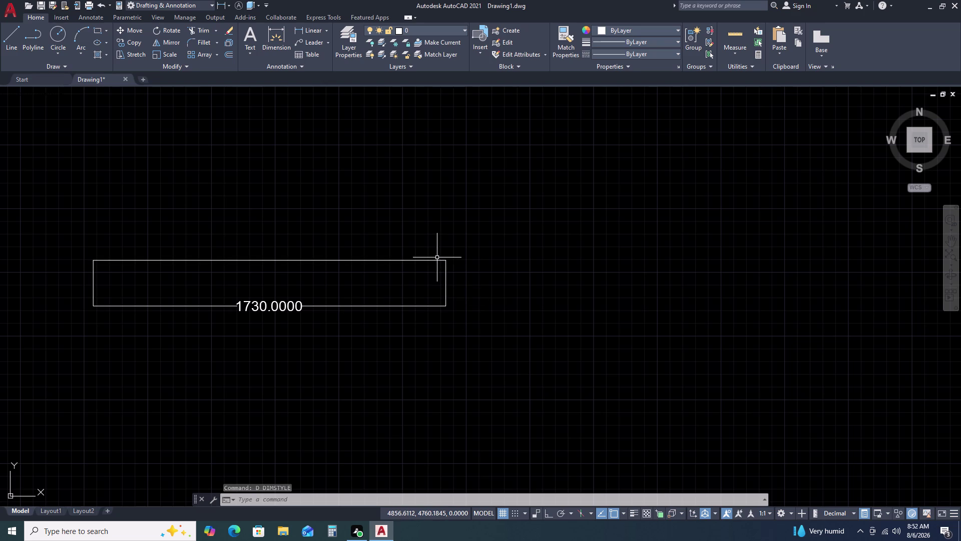
text(L)
key(space)
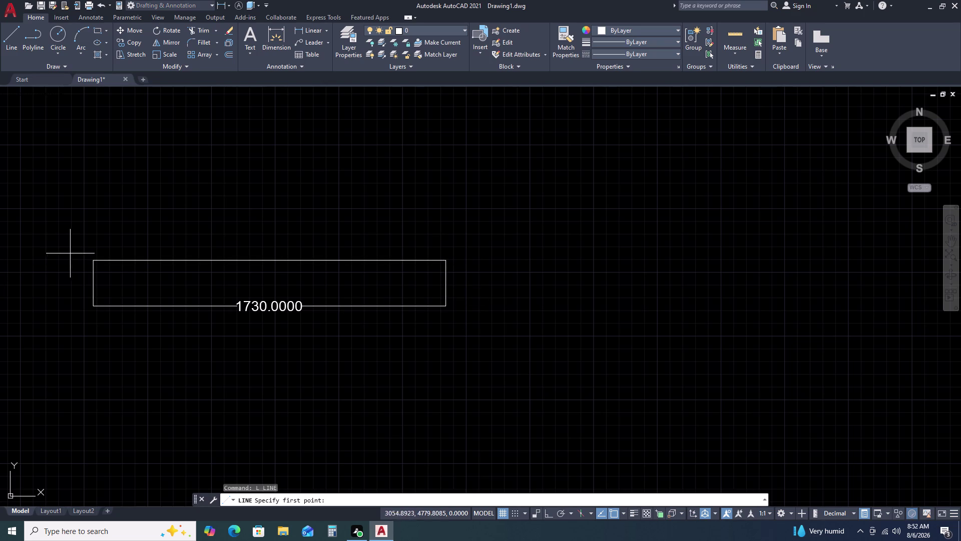
click(93, 259)
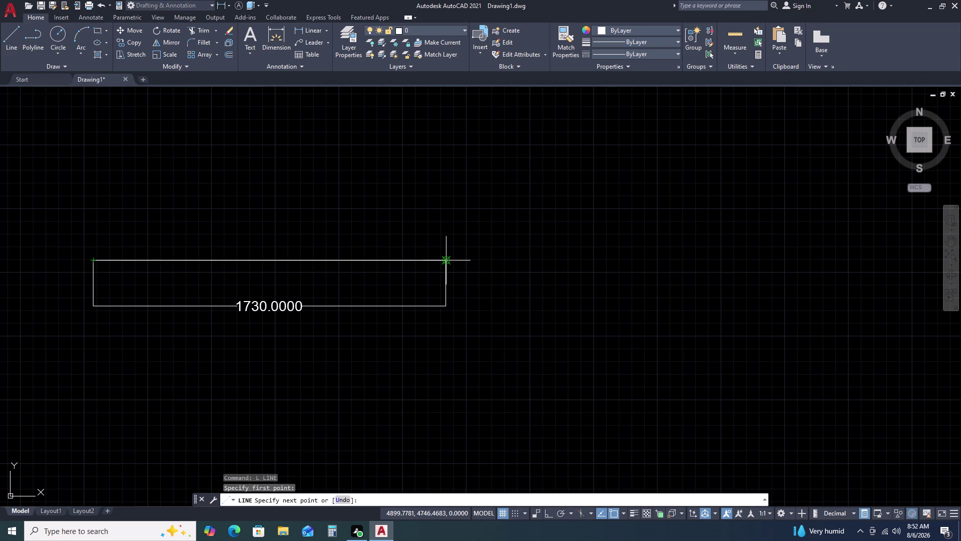
text(173)
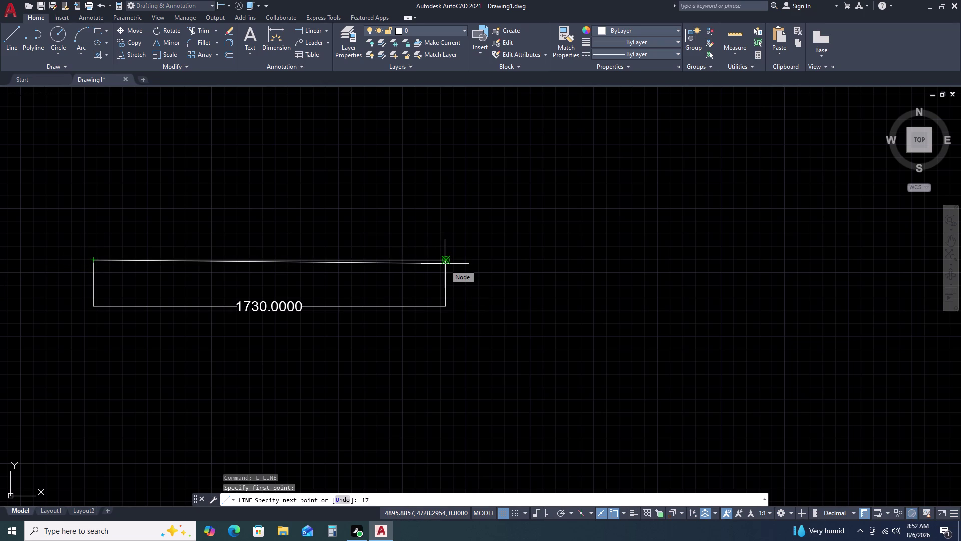
text(0)
key(Return)
middle_drag(739, 209, 732, 213)
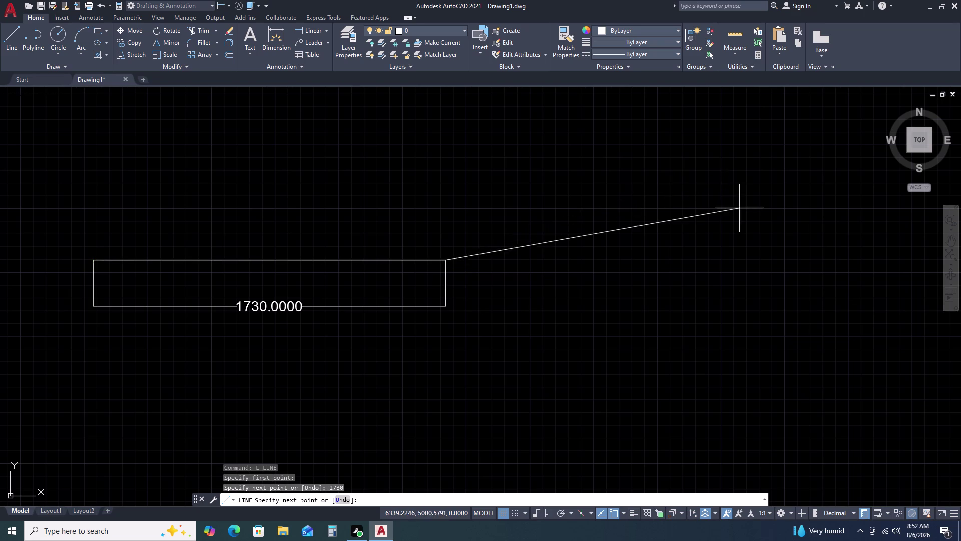
middle_drag(731, 214, 484, 269)
text(4)
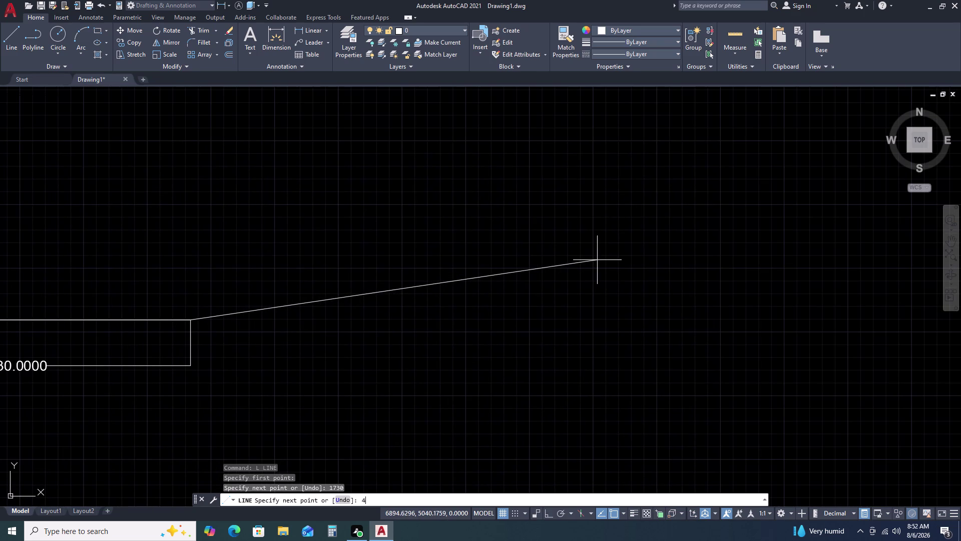
text(660)
key(F8)
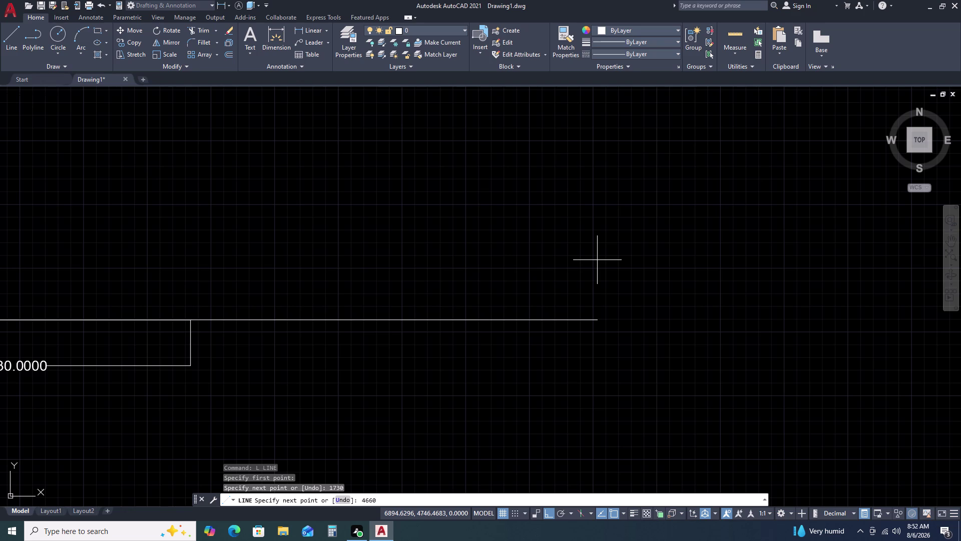
key(Return)
Continue the chain with the 8000 and 6390 segments, then cancel the line command.
scroll(down, 3)
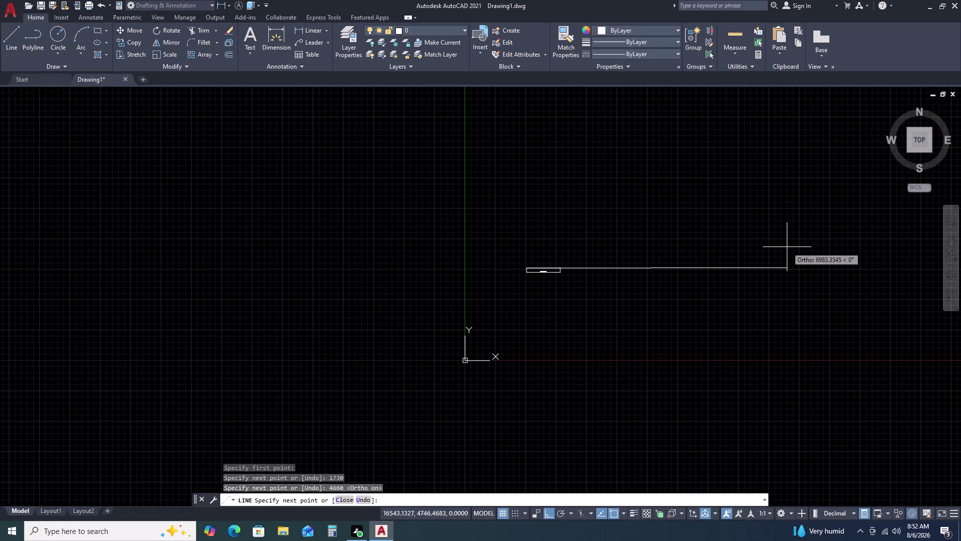
text(8000)
key(0)
key(BackSpace)
key(Return)
scroll(down, 3)
middle_drag(858, 312, 584, 311)
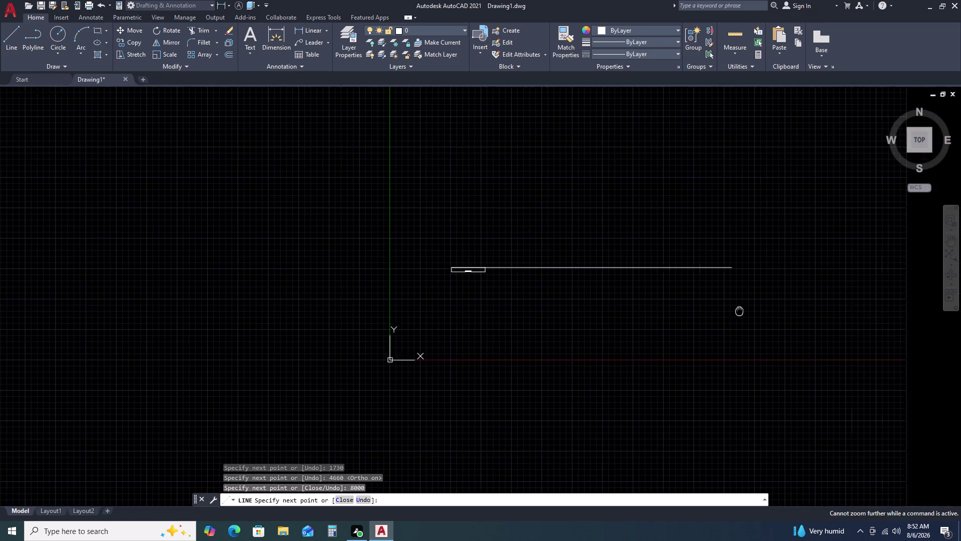
middle_drag(585, 311, 464, 311)
middle_drag(447, 311, 441, 311)
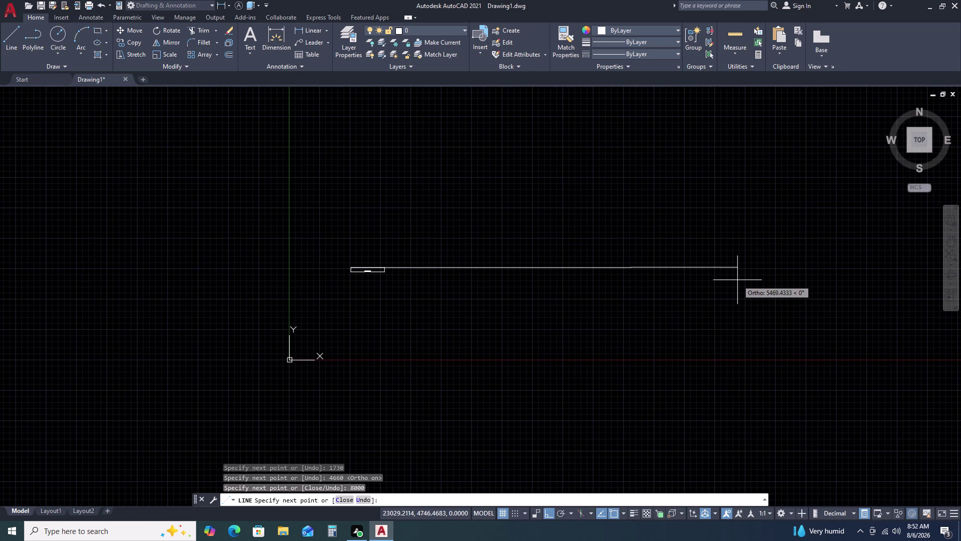
text(63)
text(90)
key(Return)
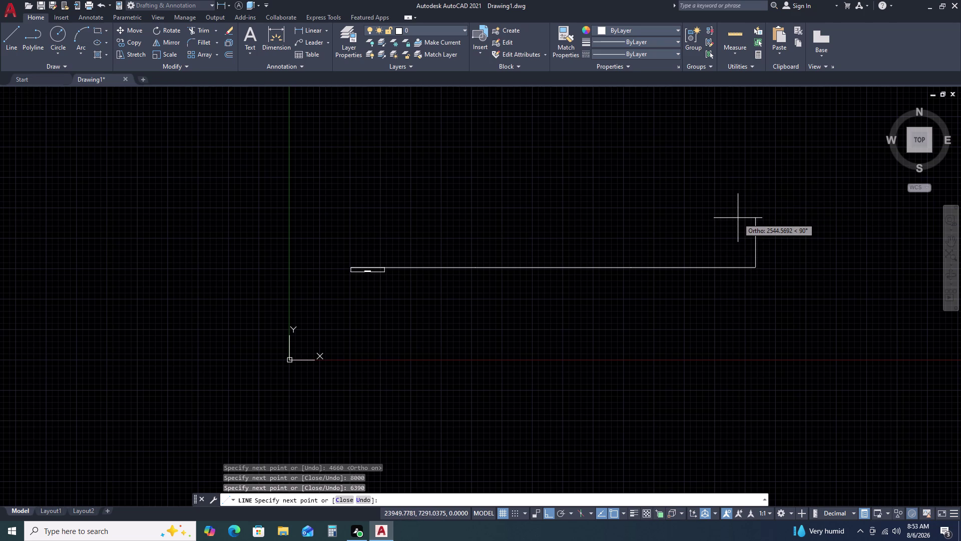
key(Escape)
scroll(up, 3)
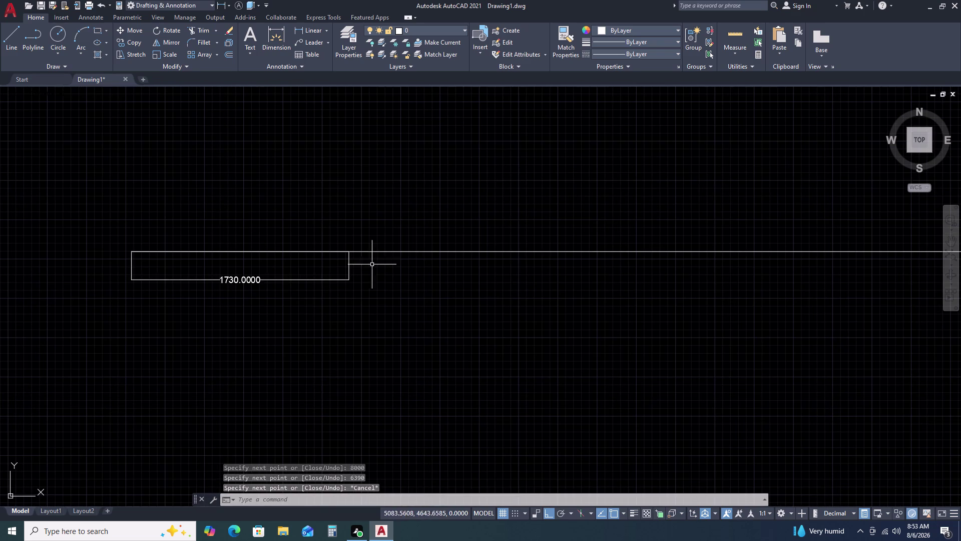
Window-select the stray object and delete it.
click(343, 266)
click(291, 290)
key(Delete)
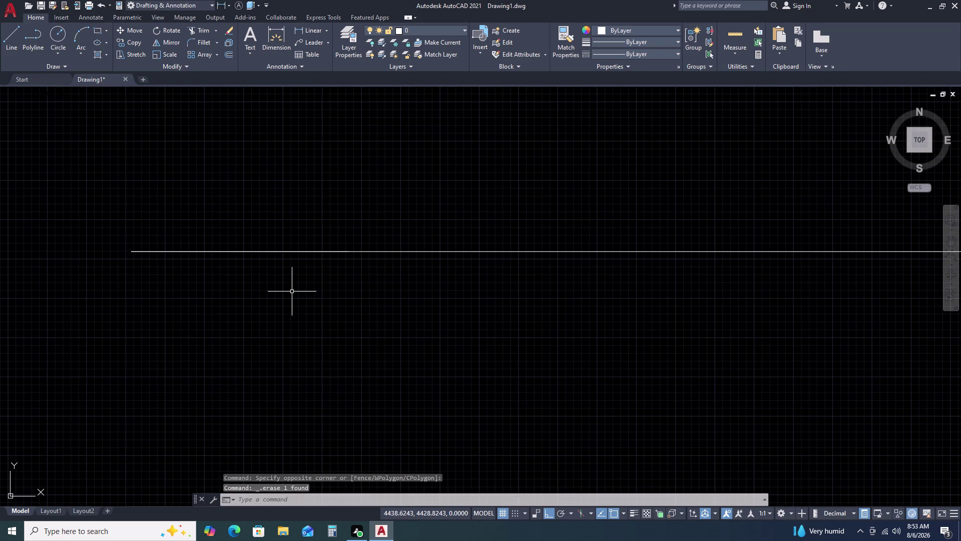
Set the Standard dimension style's primary units precision to 0.0.
text(D)
key(space)
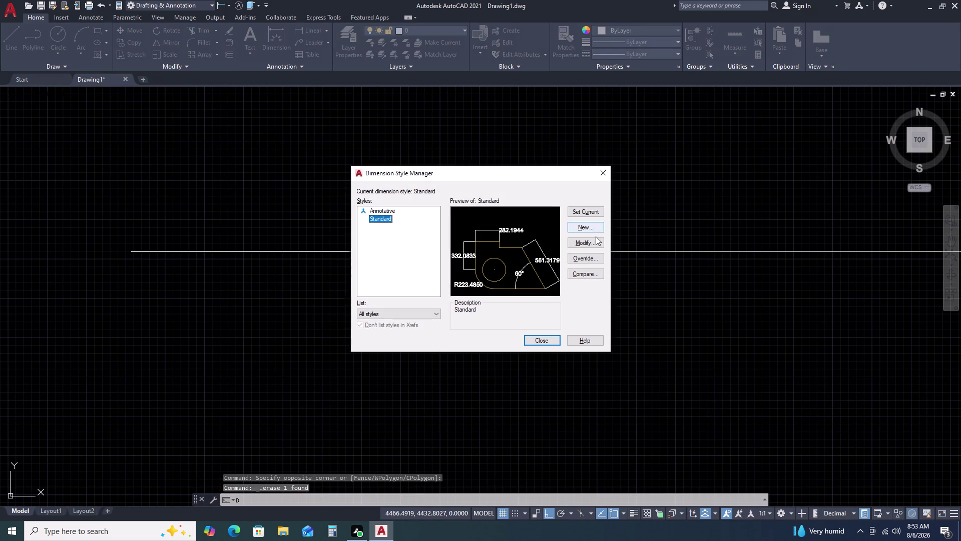
click(595, 237)
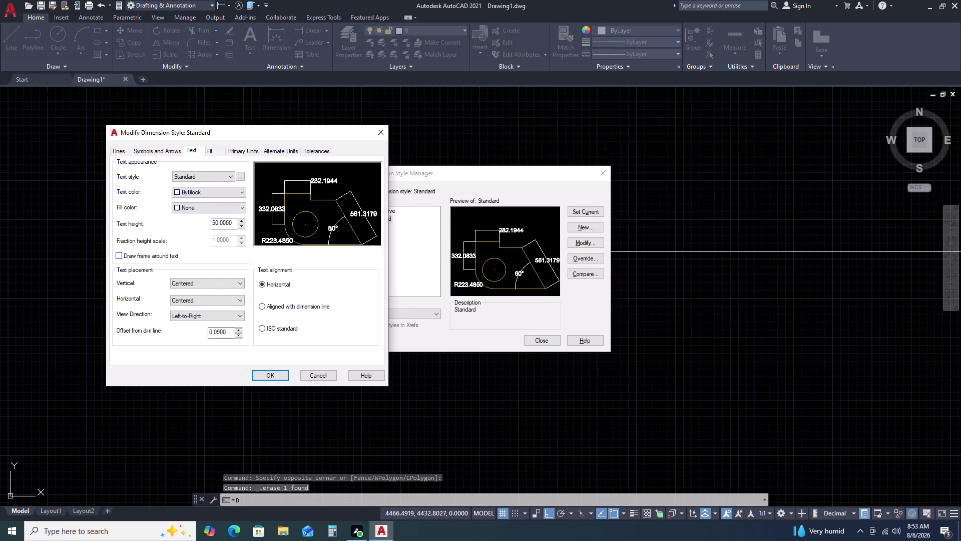
click(230, 219)
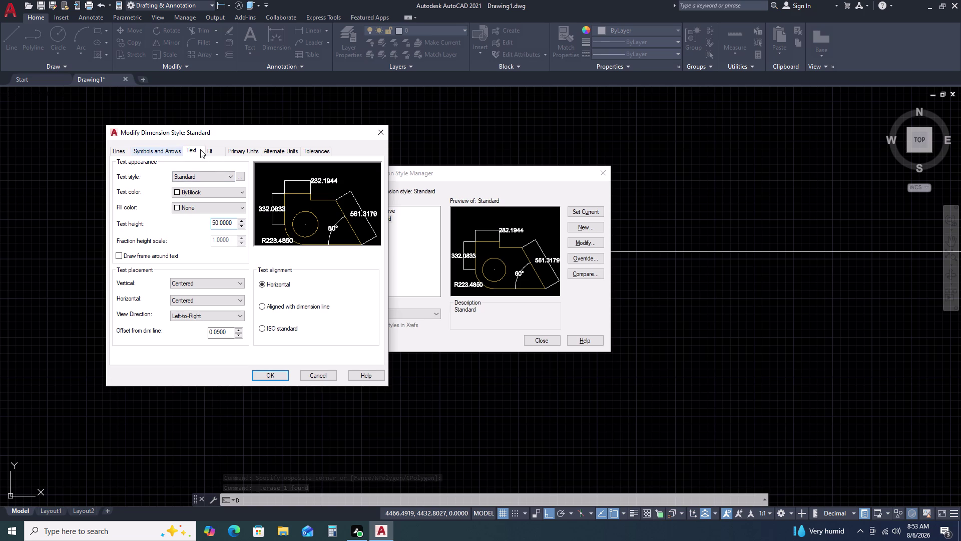
click(260, 149)
click(253, 151)
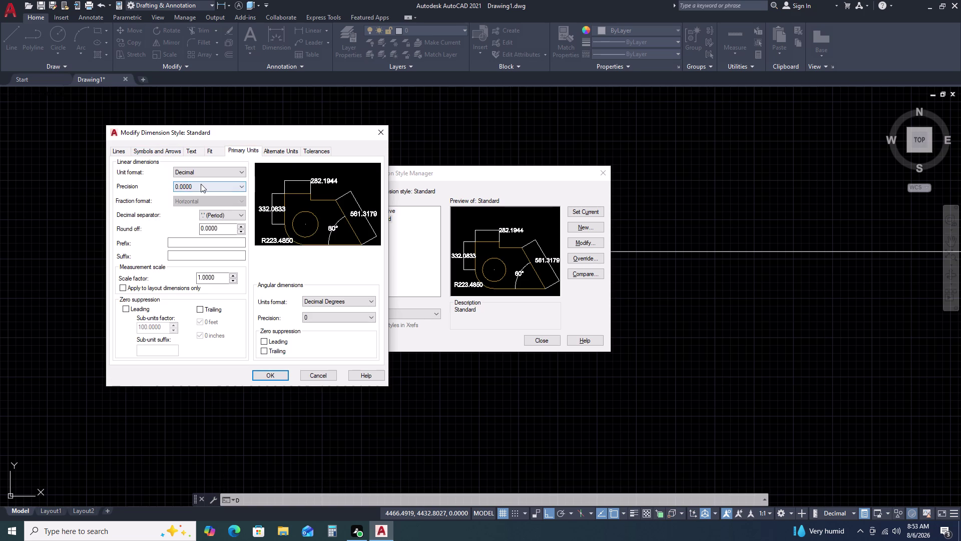
click(200, 184)
click(187, 202)
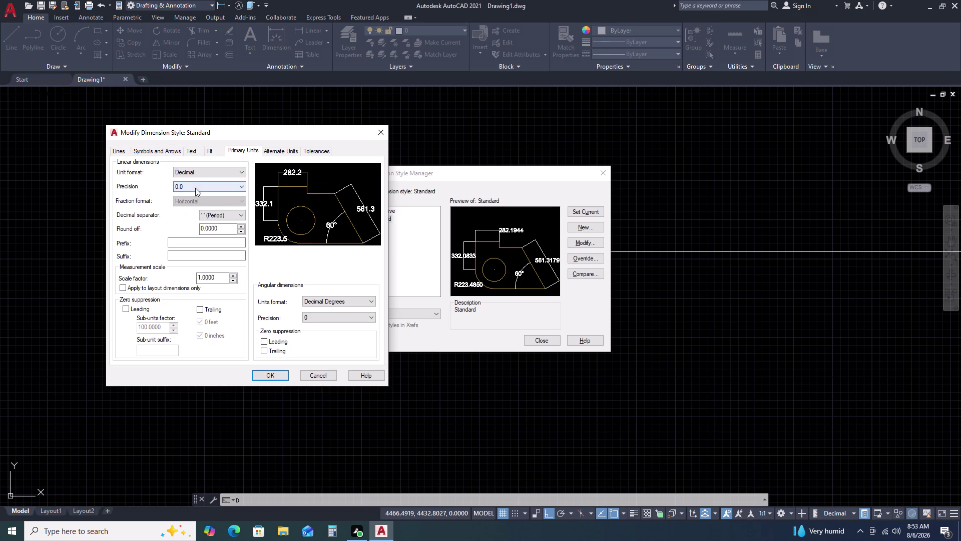
click(266, 374)
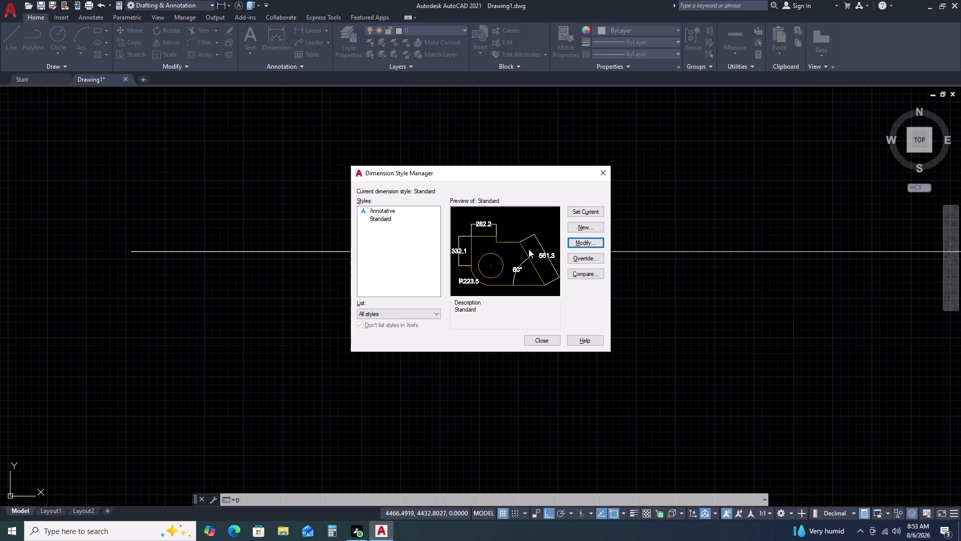
click(586, 212)
click(608, 167)
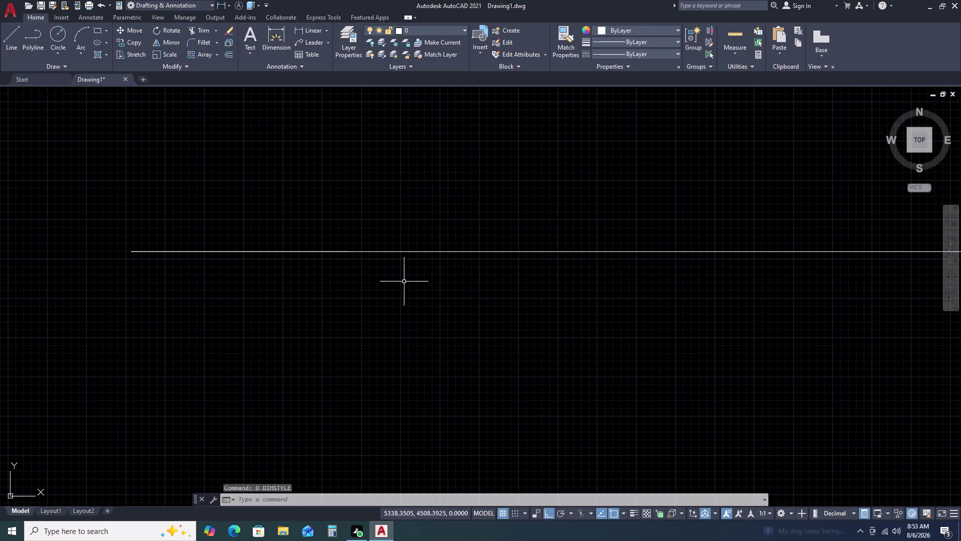
scroll(down, 3)
Set the drawing units length precision to 0.0 with the UN command.
key(u)
key(n)
key(space)
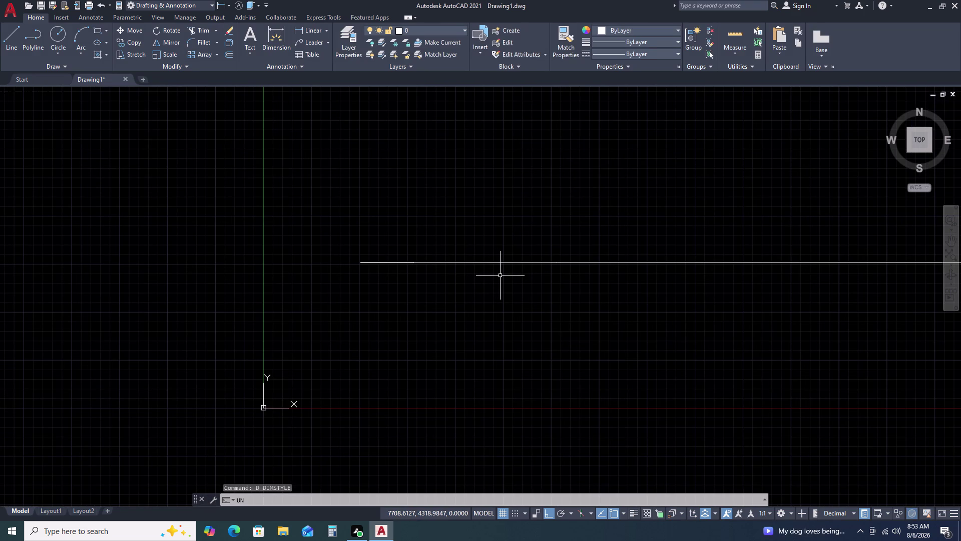
click(442, 185)
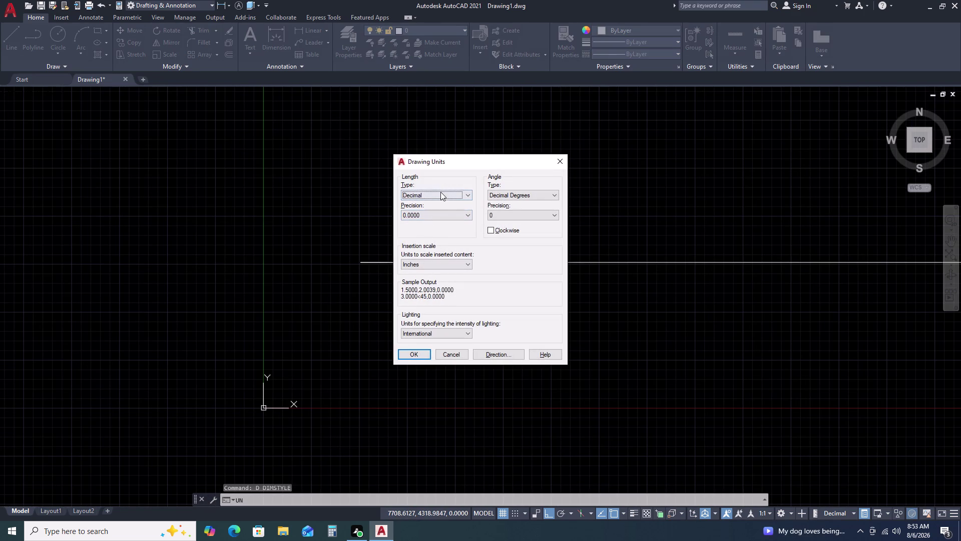
click(438, 211)
click(430, 228)
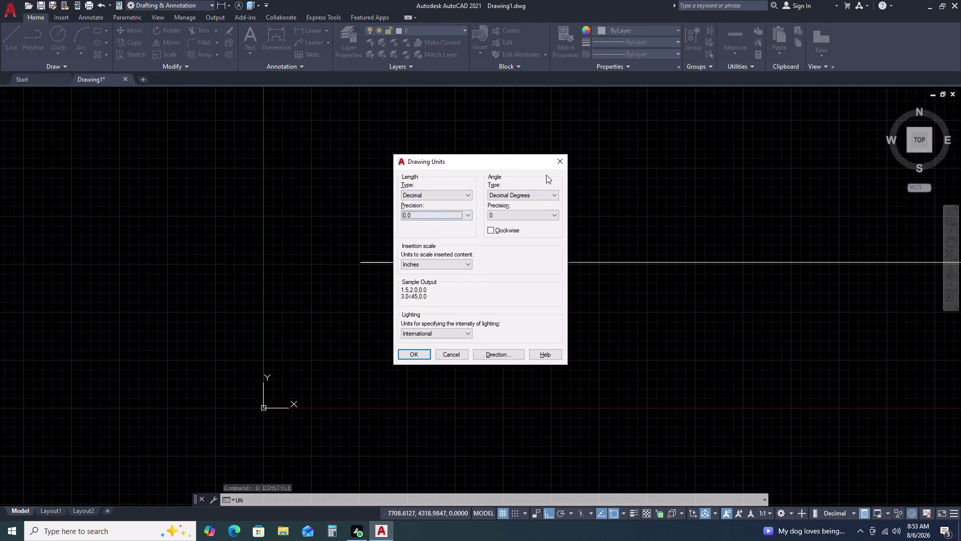
click(423, 352)
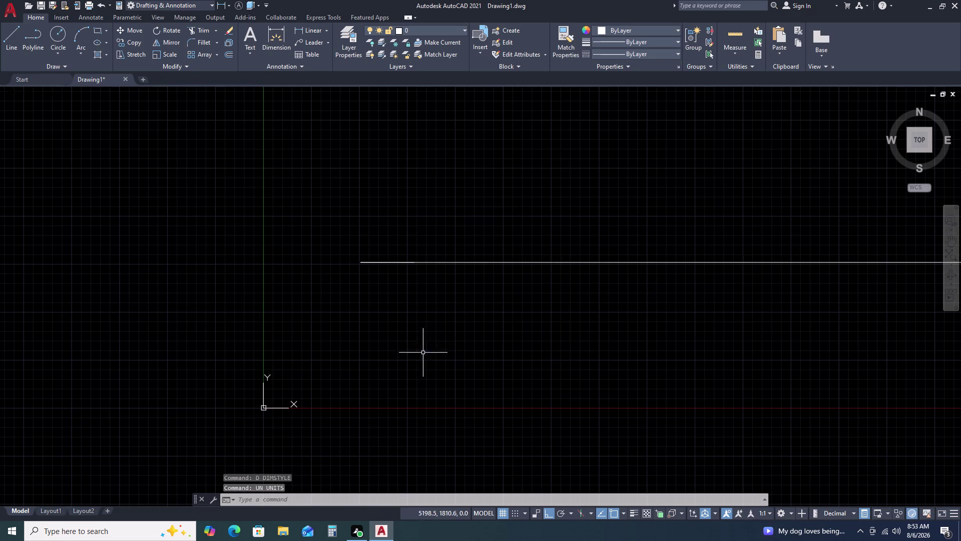
Add linear dimensions of 1730.0 and 4660.0 to the profile segments using DLI.
scroll(down, 3)
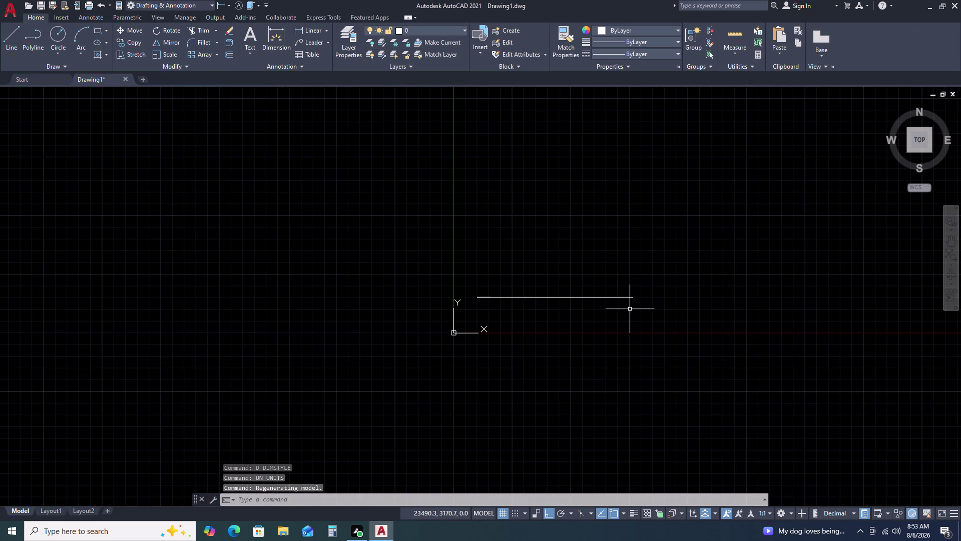
middle_drag(630, 309, 482, 304)
key(d)
text(LI)
key(space)
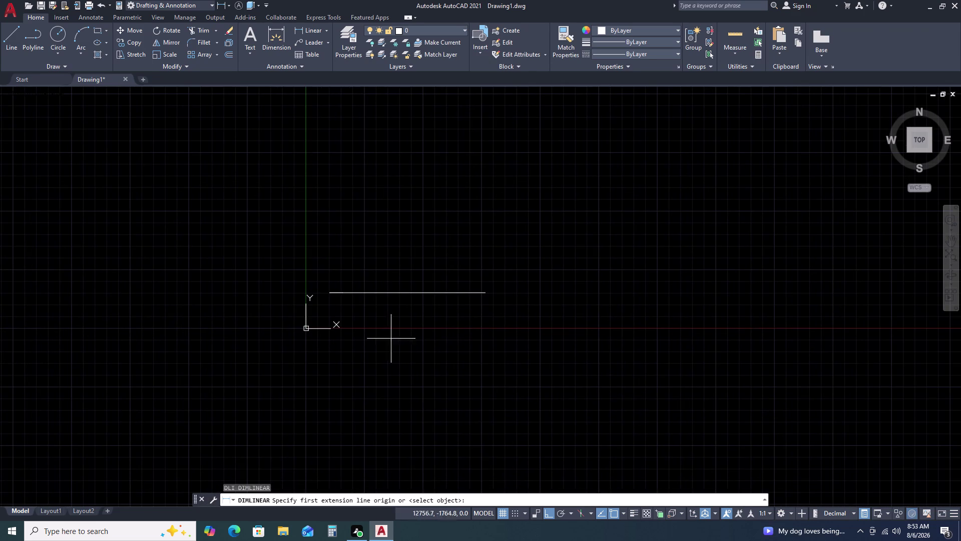
scroll(up, 3)
click(201, 227)
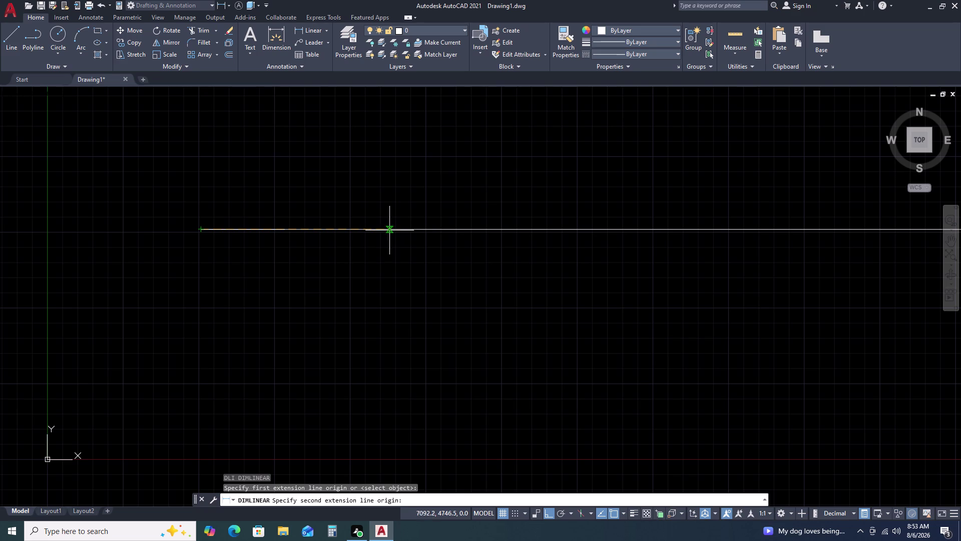
click(287, 230)
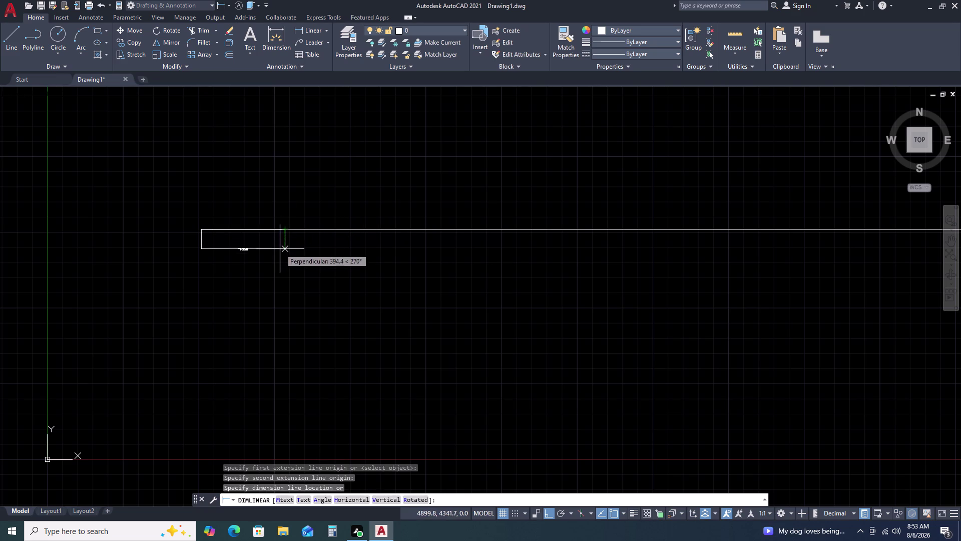
click(280, 250)
scroll(up, 3)
key(space)
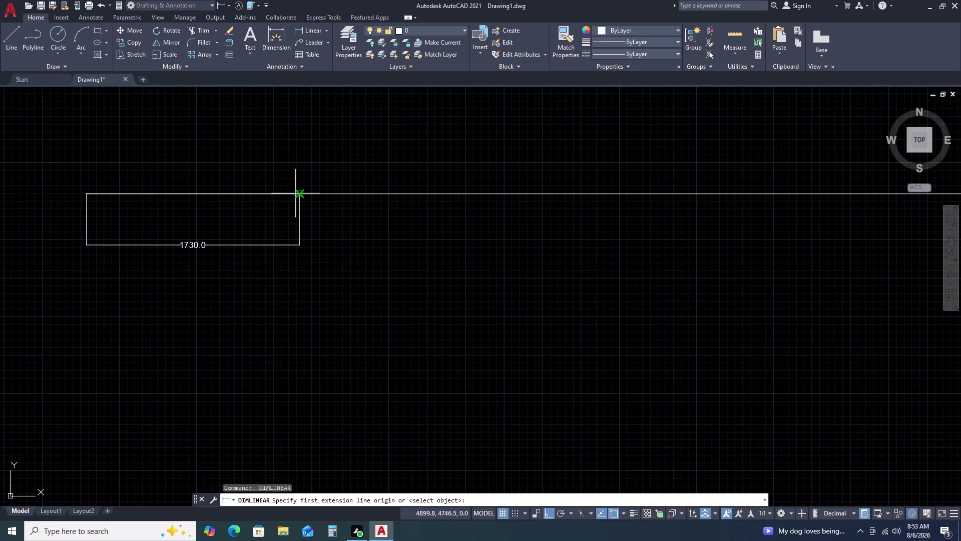
click(299, 194)
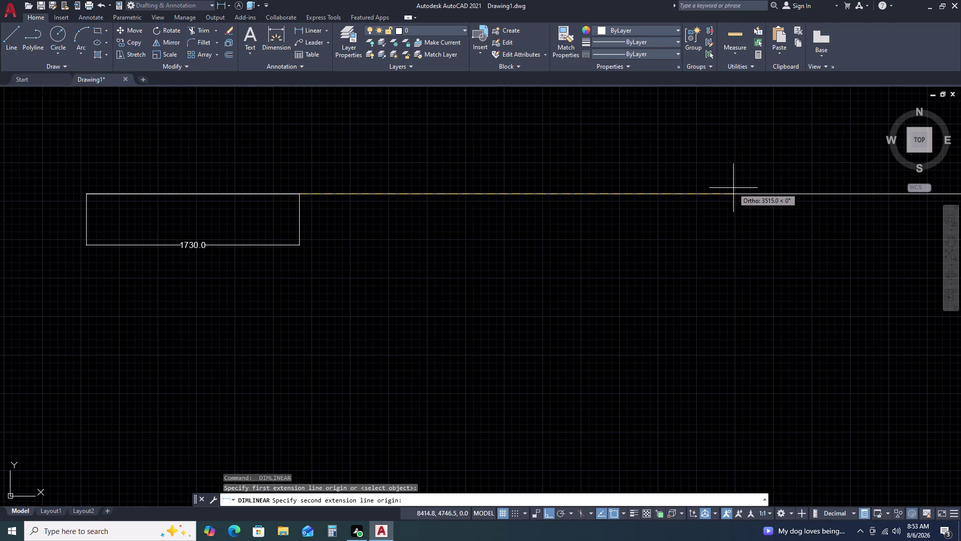
middle_drag(852, 195, 435, 216)
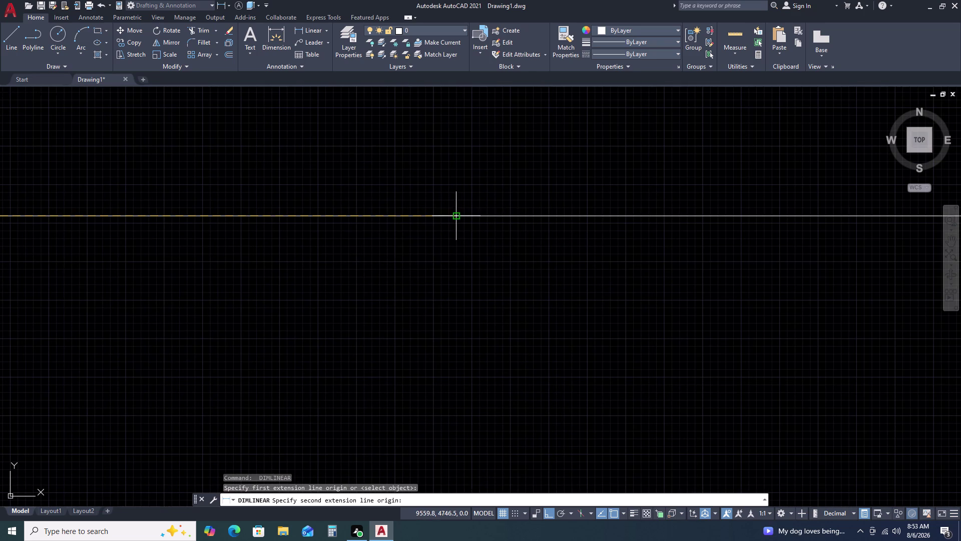
click(456, 215)
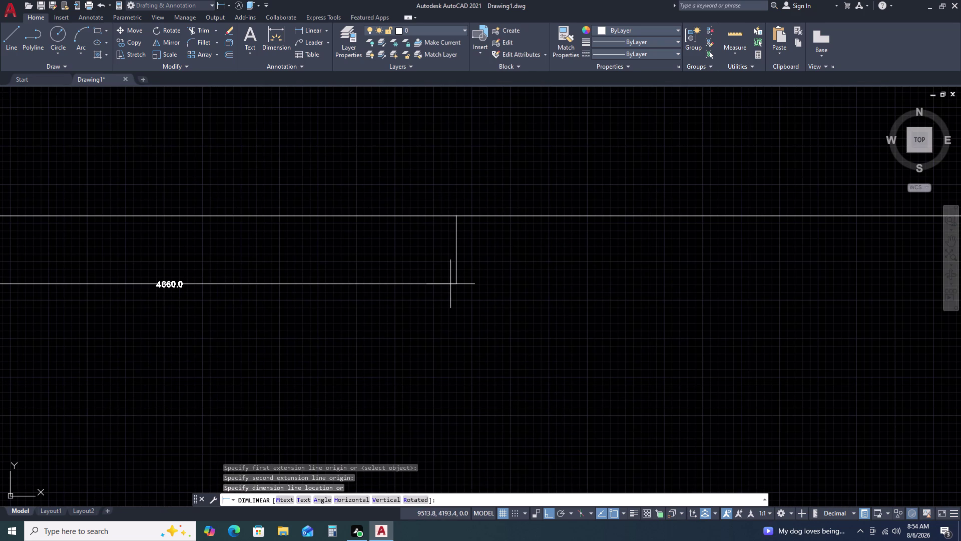
click(450, 285)
Place the 8000 and 6390 linear dimensions below the base outline.
key(space)
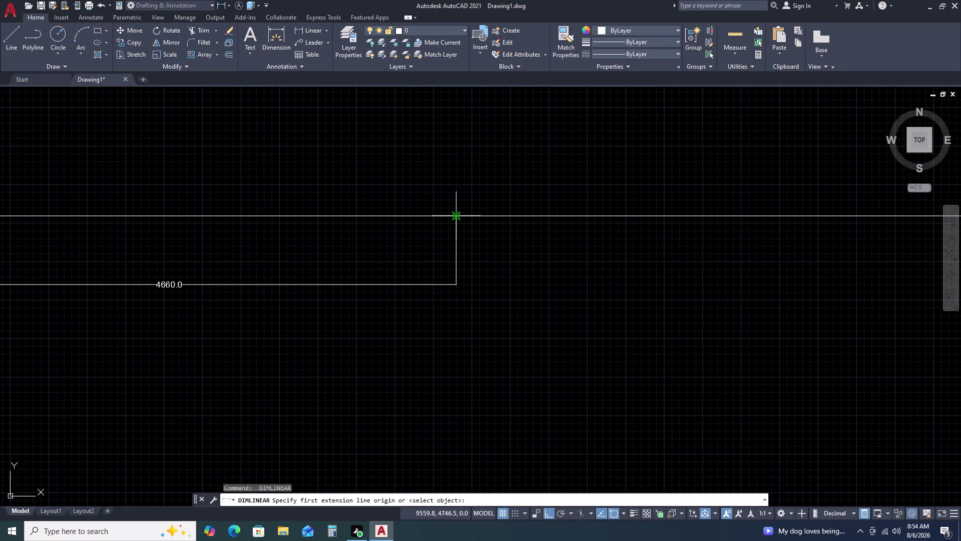
click(456, 216)
middle_drag(632, 219, 205, 249)
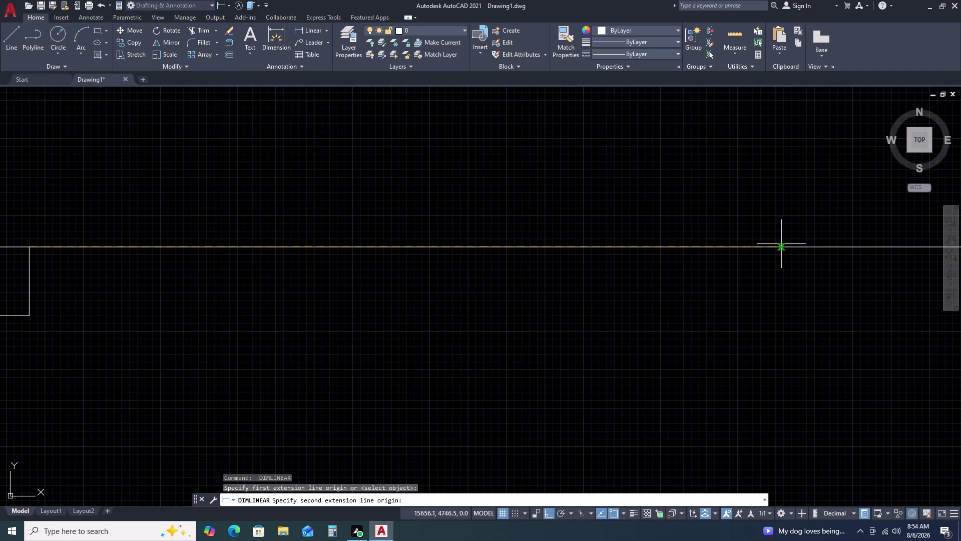
scroll(down, 3)
middle_drag(820, 256, 700, 255)
middle_drag(686, 255, 654, 256)
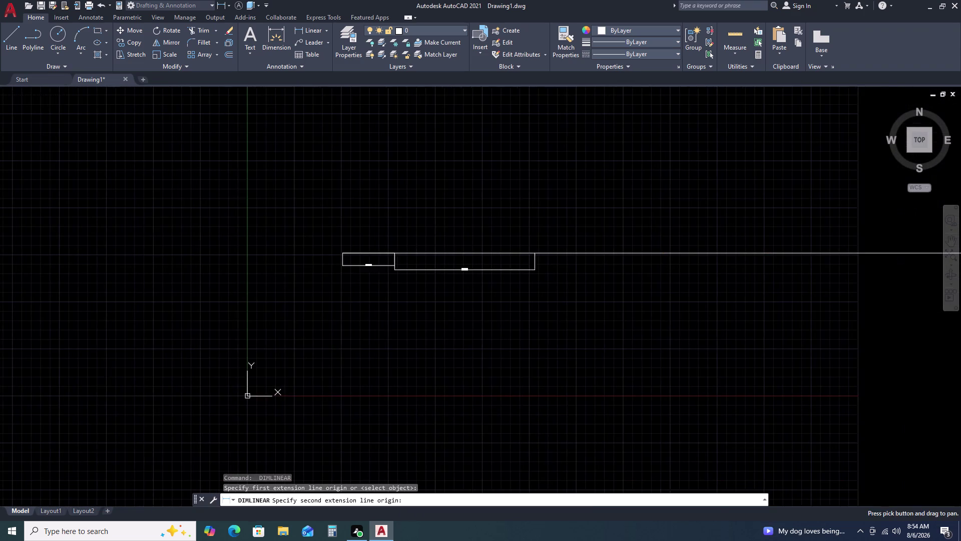
middle_drag(647, 255, 643, 255)
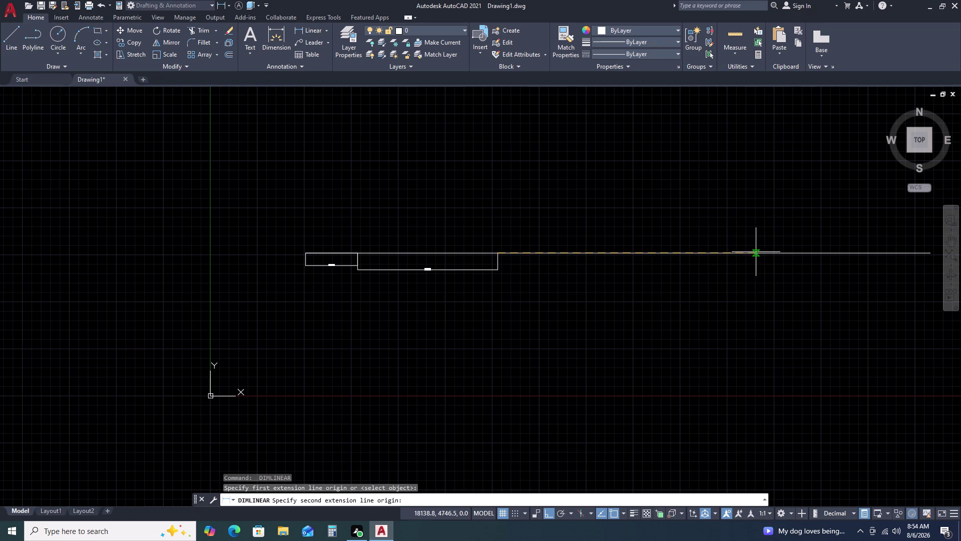
click(736, 255)
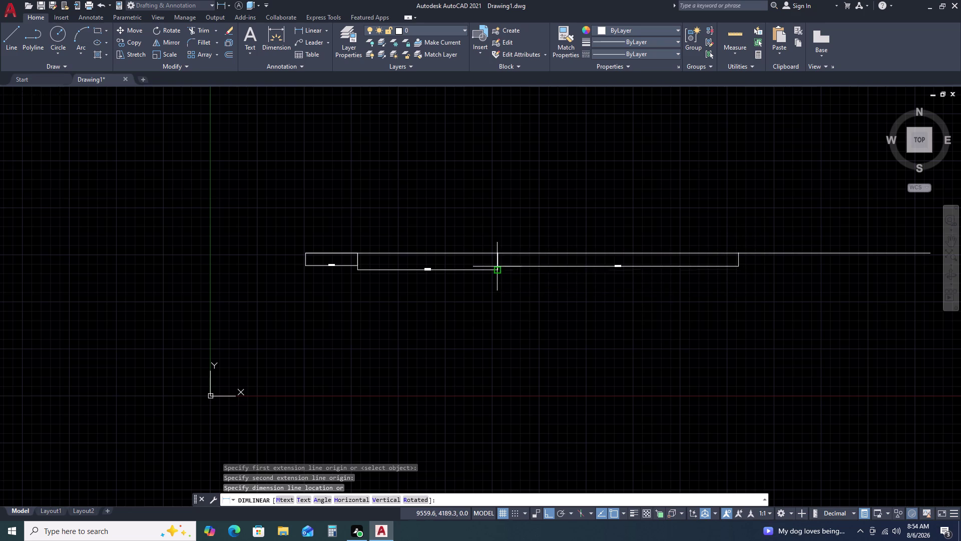
middle_drag(743, 269, 489, 269)
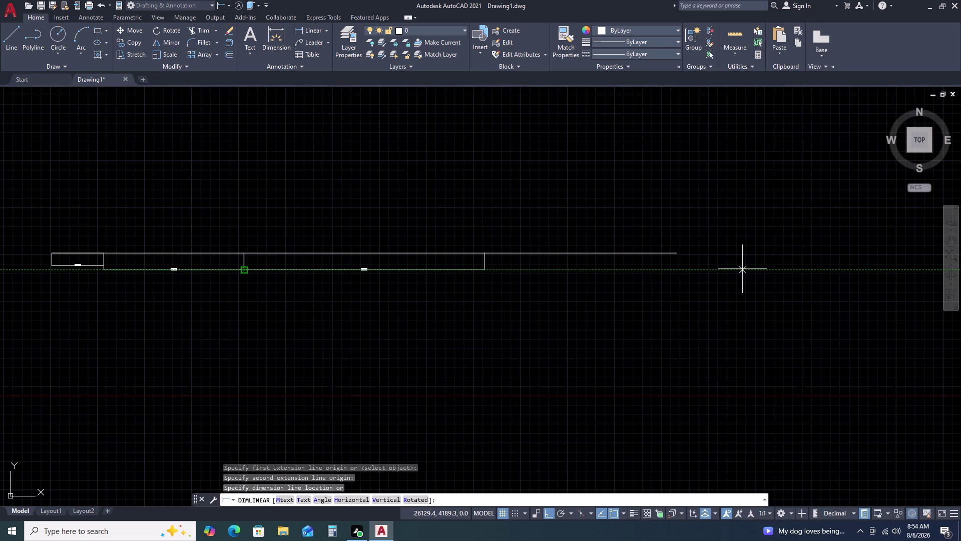
click(242, 270)
key(space)
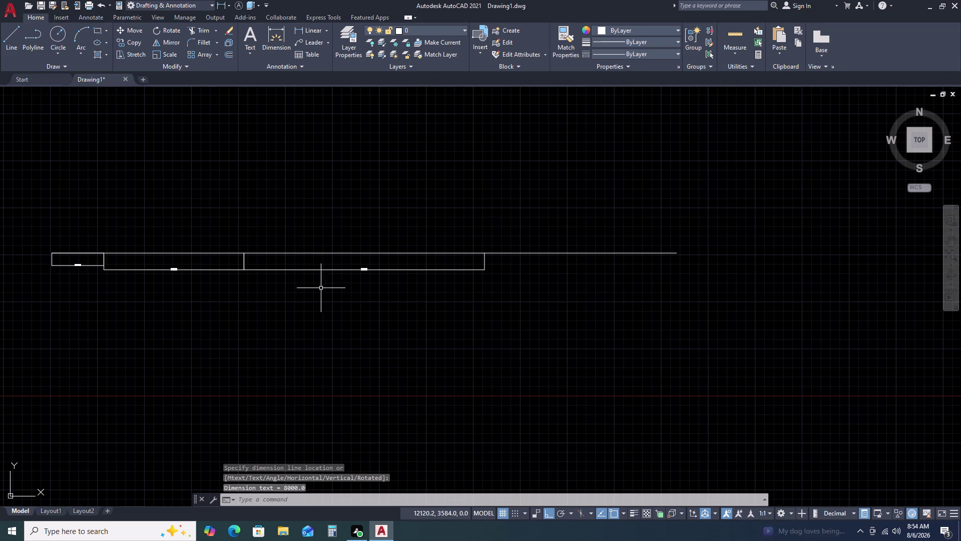
click(483, 252)
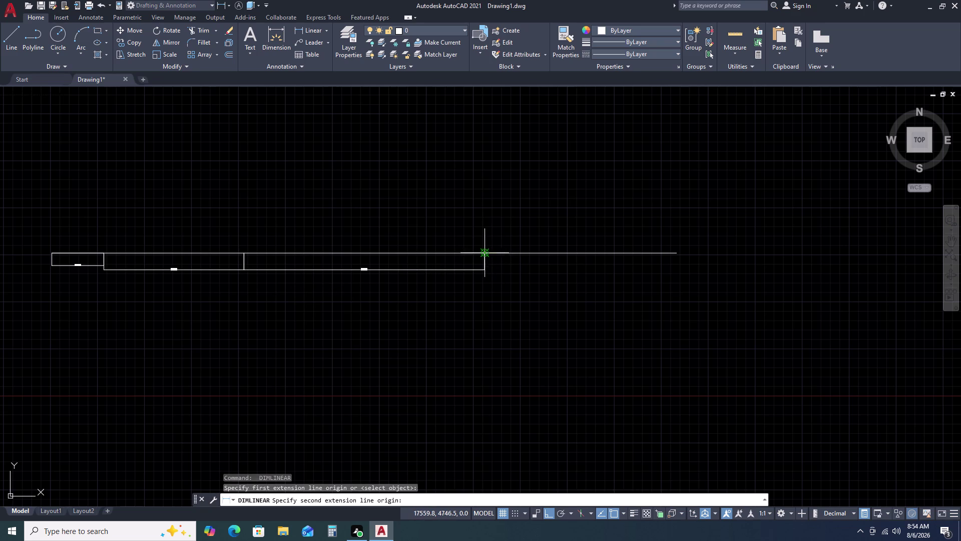
click(677, 255)
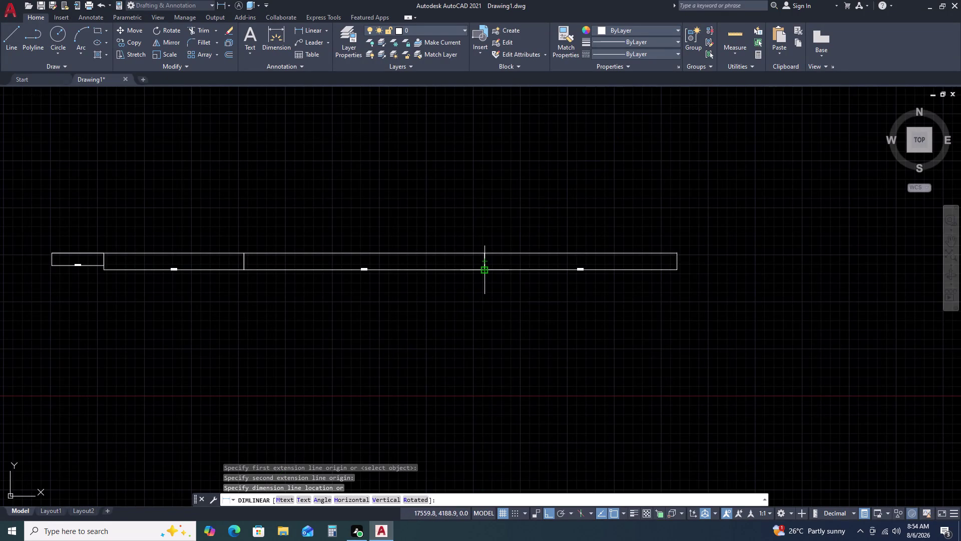
click(484, 273)
scroll(up, 3)
scroll(down, 3)
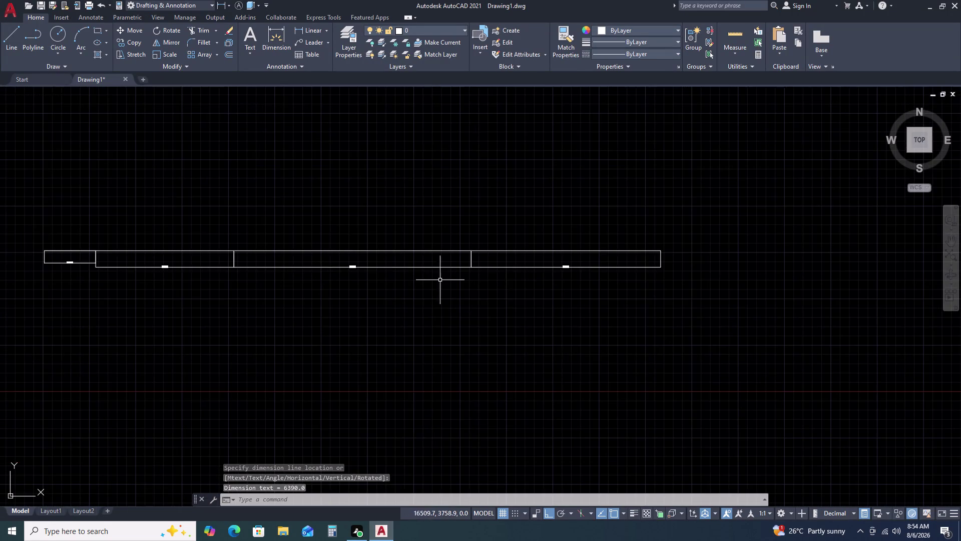
scroll(up, 3)
scroll(down, 3)
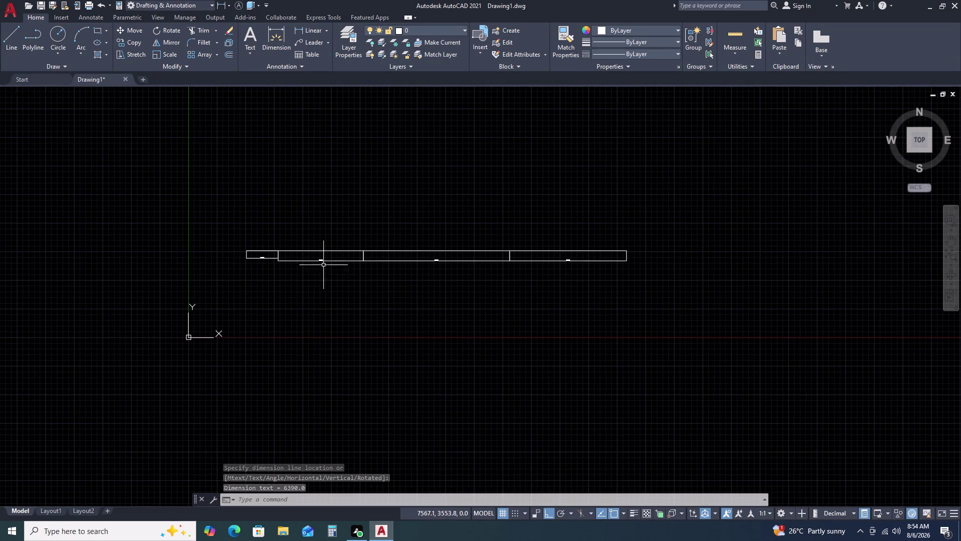
scroll(up, 3)
scroll(down, 3)
scroll(up, 3)
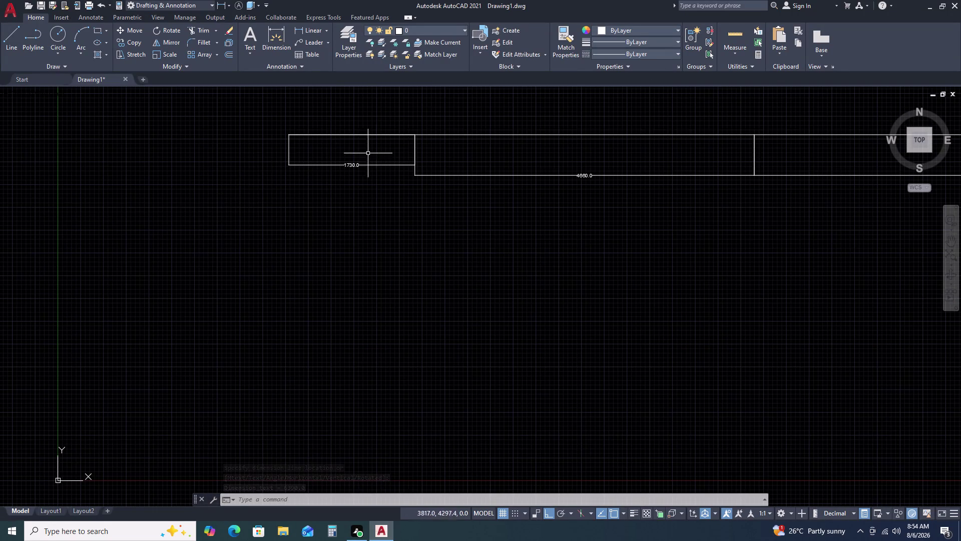
click(365, 159)
click(322, 190)
middle_drag(382, 184, 375, 190)
middle_drag(371, 194, 349, 227)
middle_drag(312, 307, 311, 312)
middle_click(310, 315)
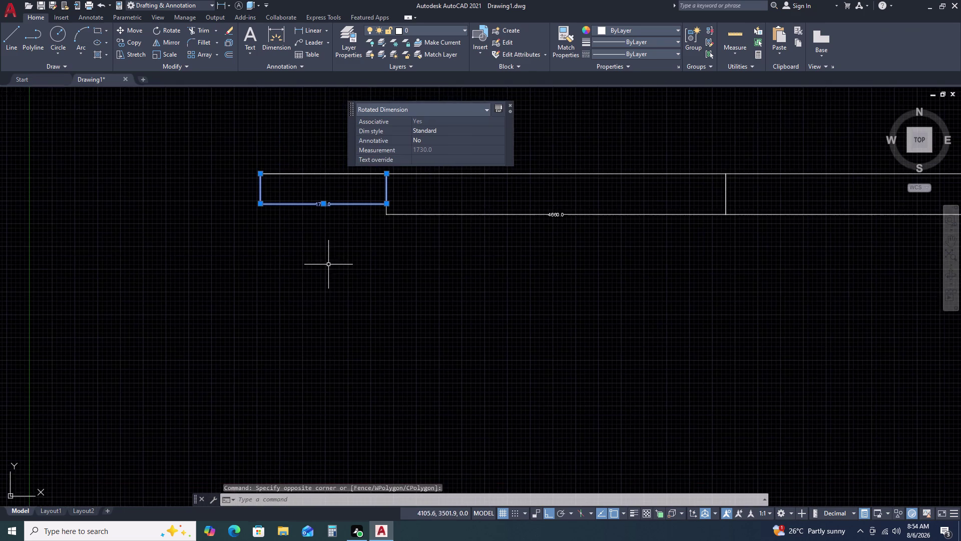
click(382, 212)
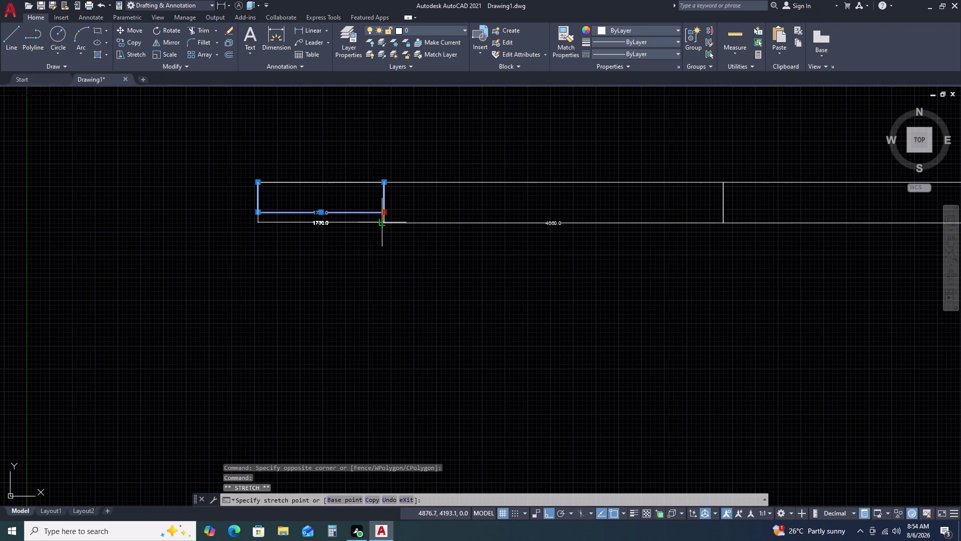
scroll(down, 3)
scroll(up, 3)
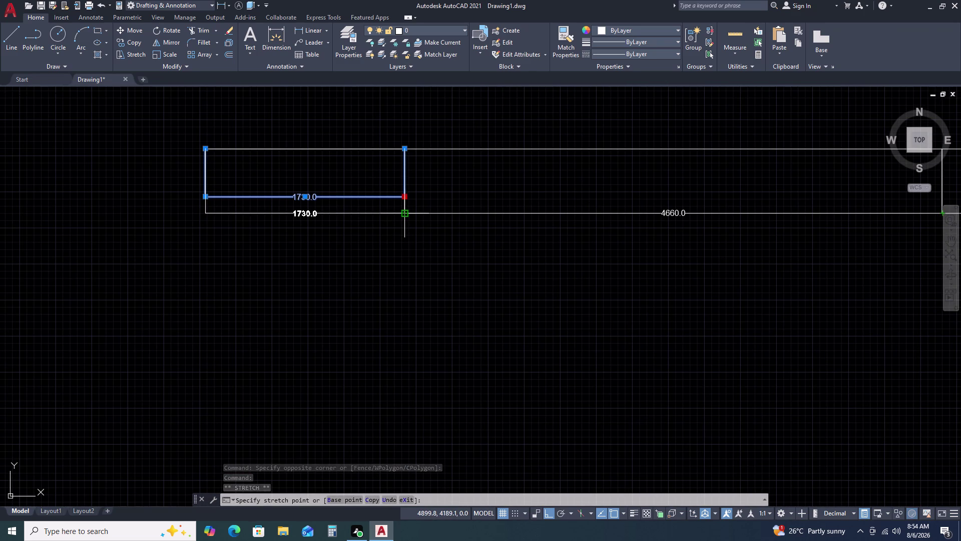
click(403, 213)
scroll(down, 3)
middle_click(435, 217)
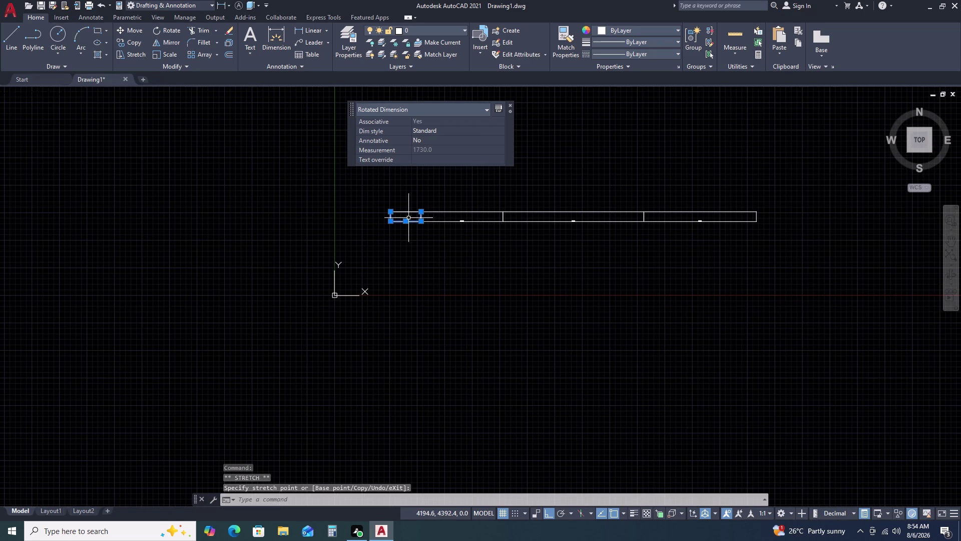
key(Escape)
key(Escape)
scroll(up, 3)
middle_drag(492, 219, 399, 246)
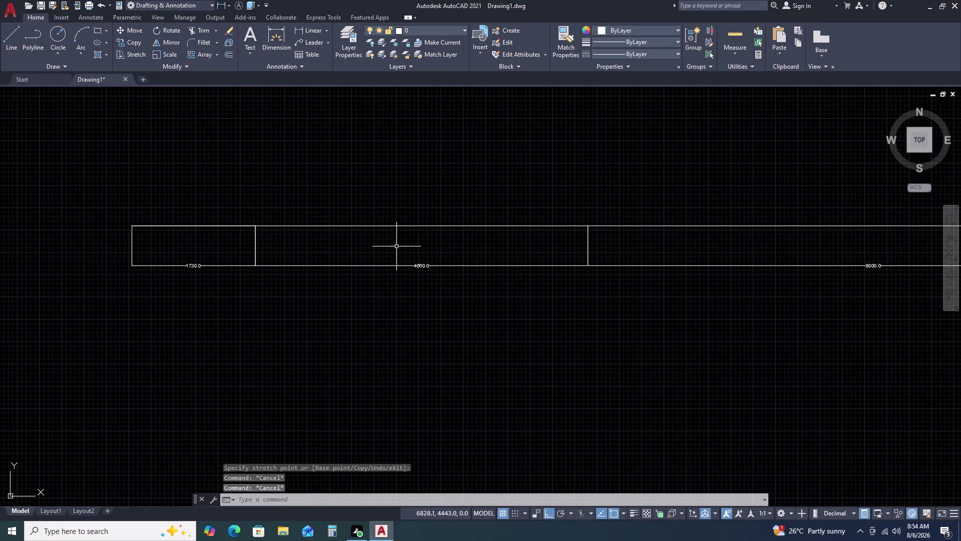
key(l)
key(space)
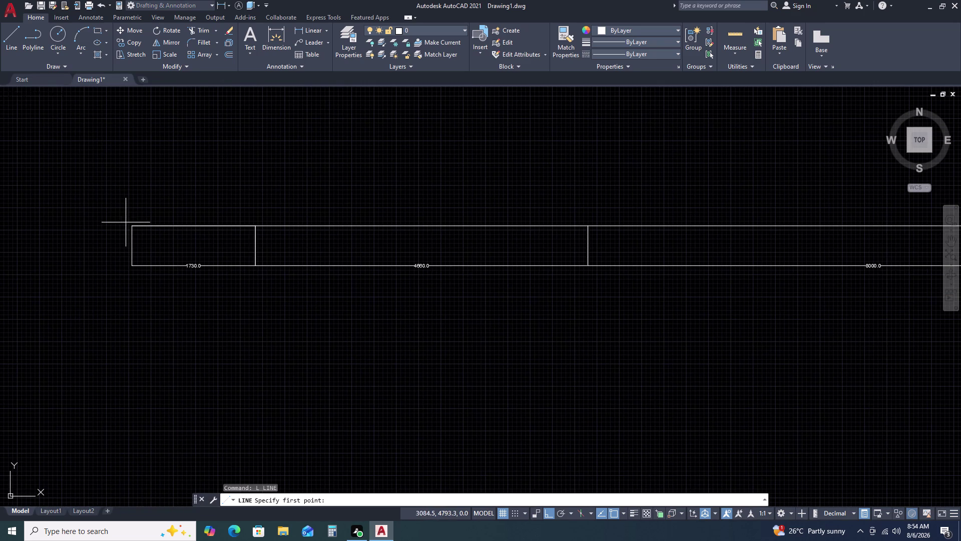
Set the Standard dimension style's primary unit precision to 0 so dimensions read 1730, 4660, 8000.
key(Escape)
text(D)
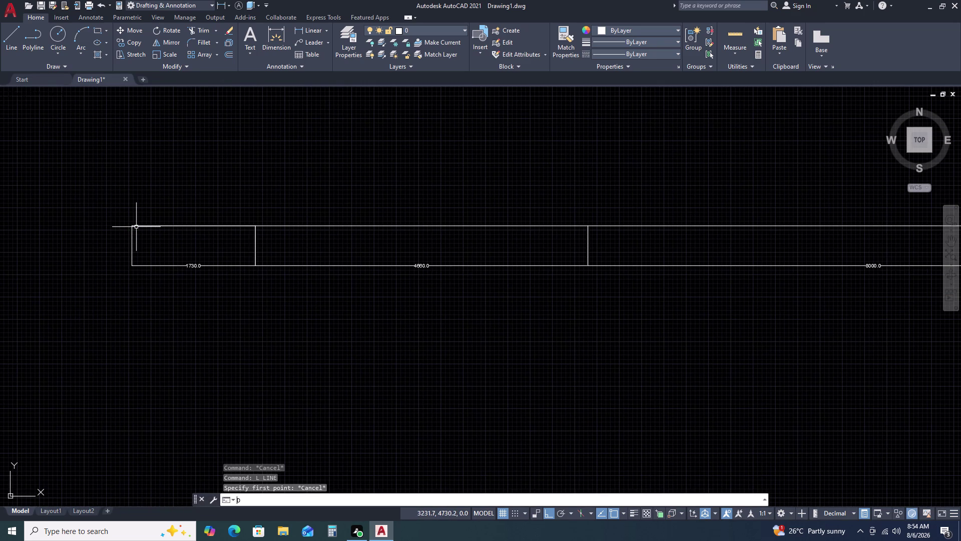
key(space)
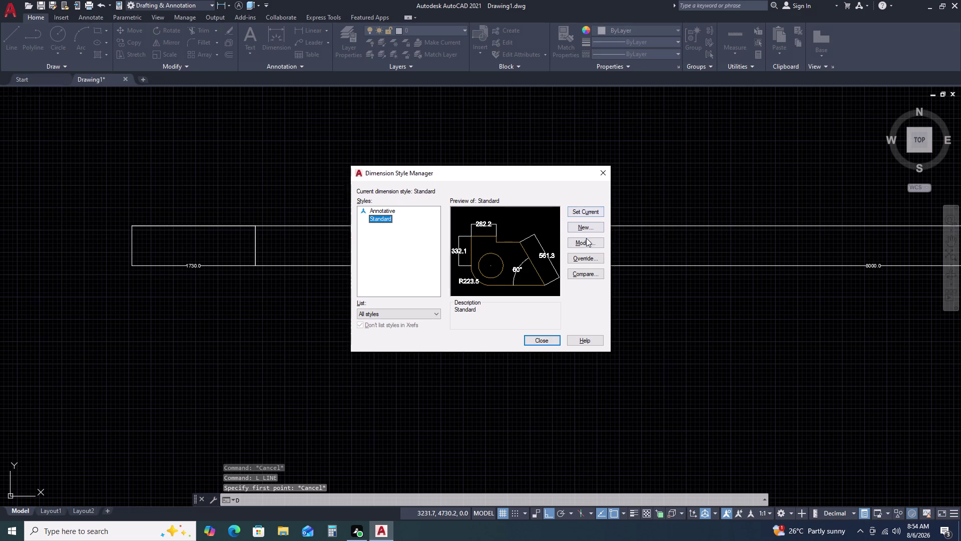
click(587, 239)
click(211, 190)
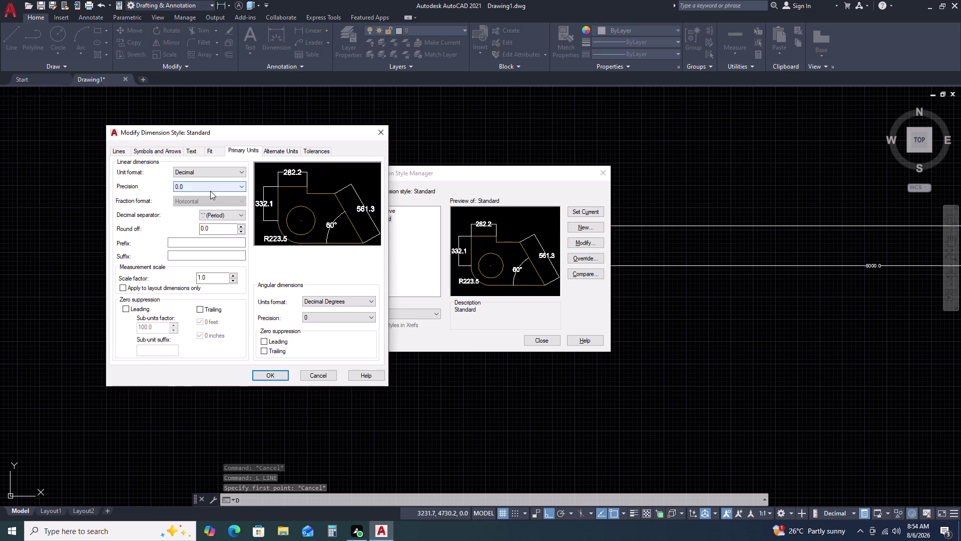
click(205, 197)
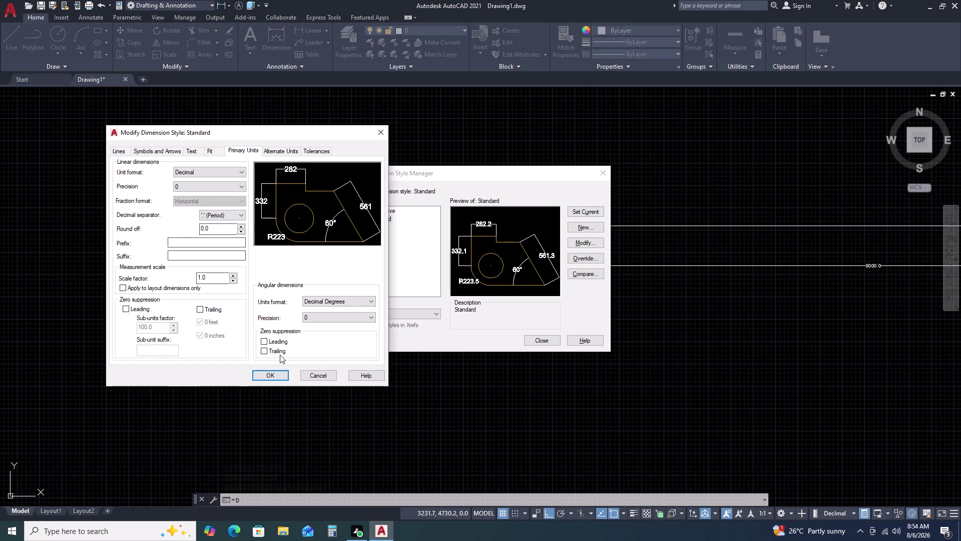
click(275, 371)
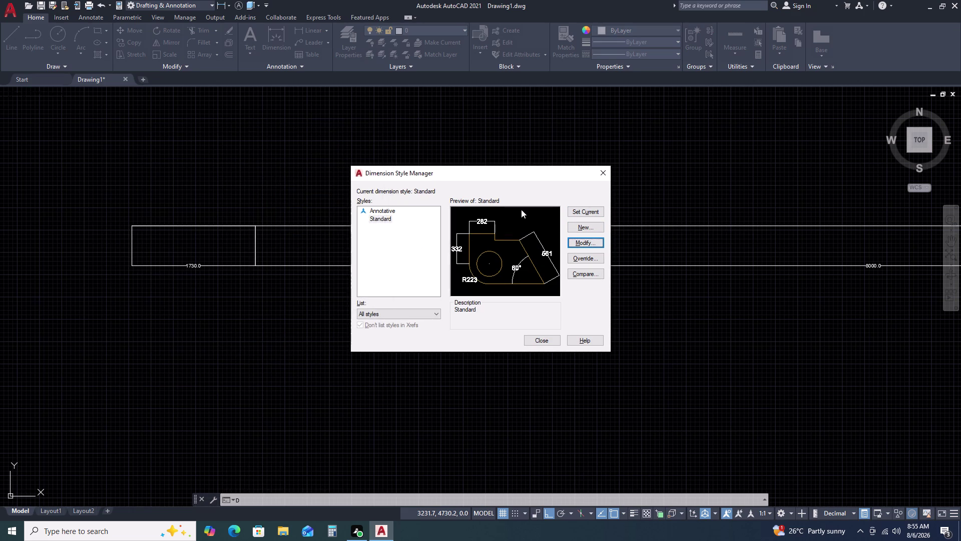
click(586, 206)
click(607, 168)
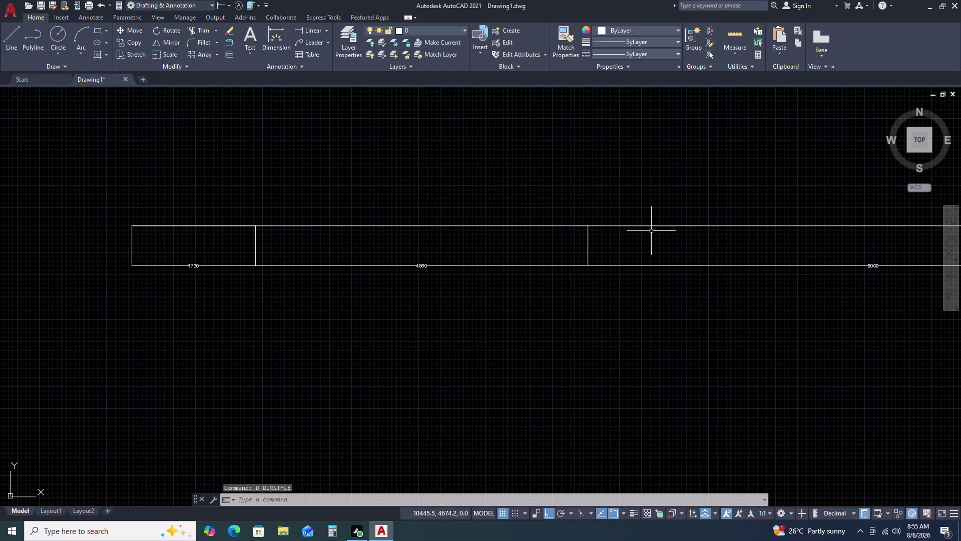
Zoom toward the base's left end and start the LINE command with L.
scroll(up, 3)
scroll(up, 3)
scroll(down, 3)
scroll(up, 3)
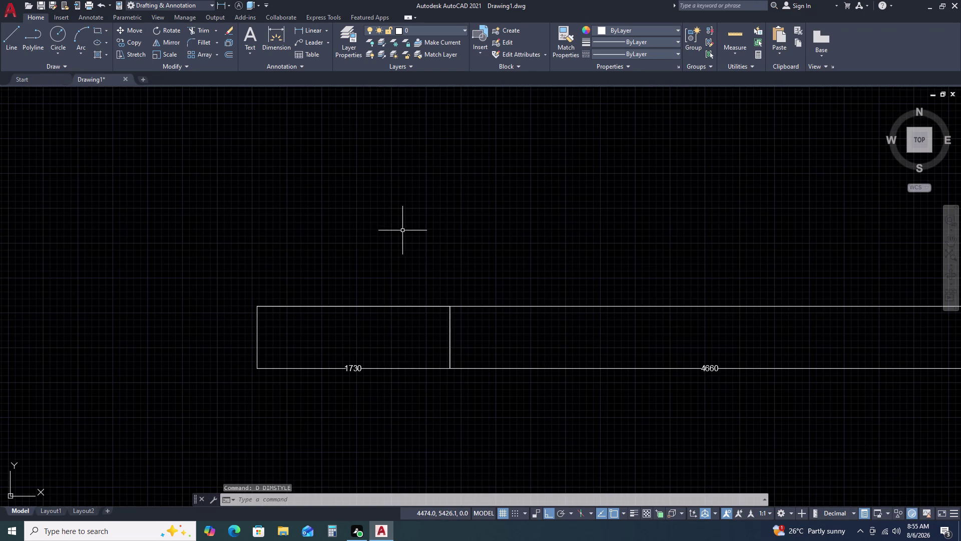
key(l)
key(space)
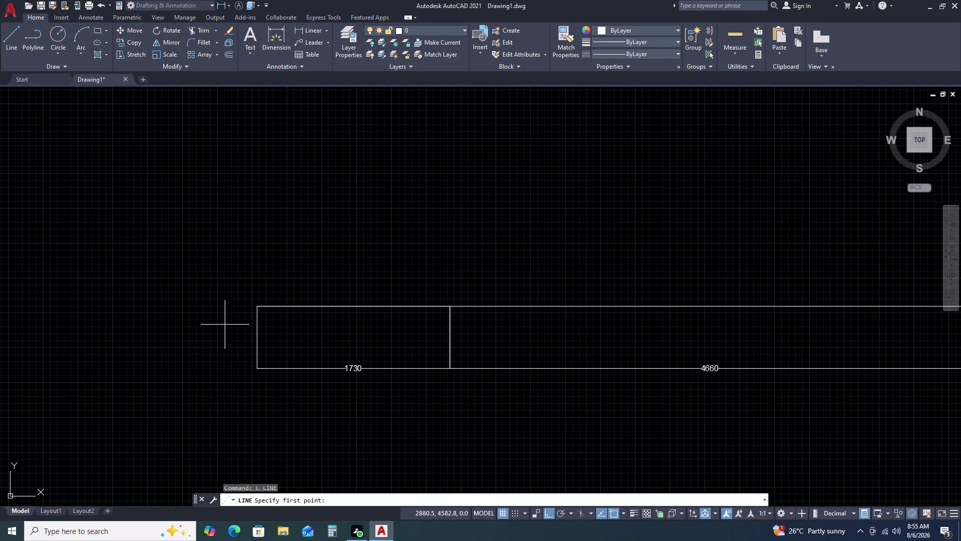
Draw a line rising 914 from the base's top-left corner, then a 303 segment.
click(256, 307)
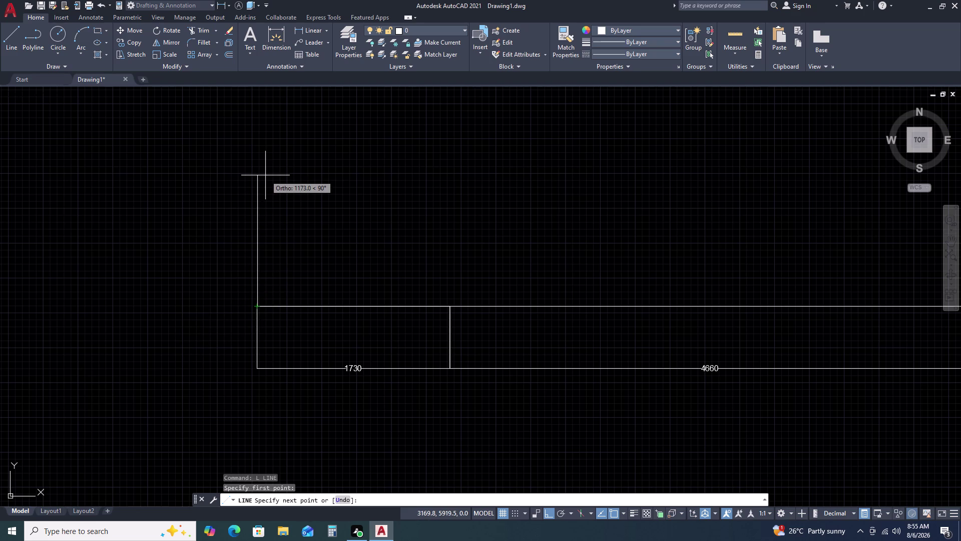
text(914)
key(Return)
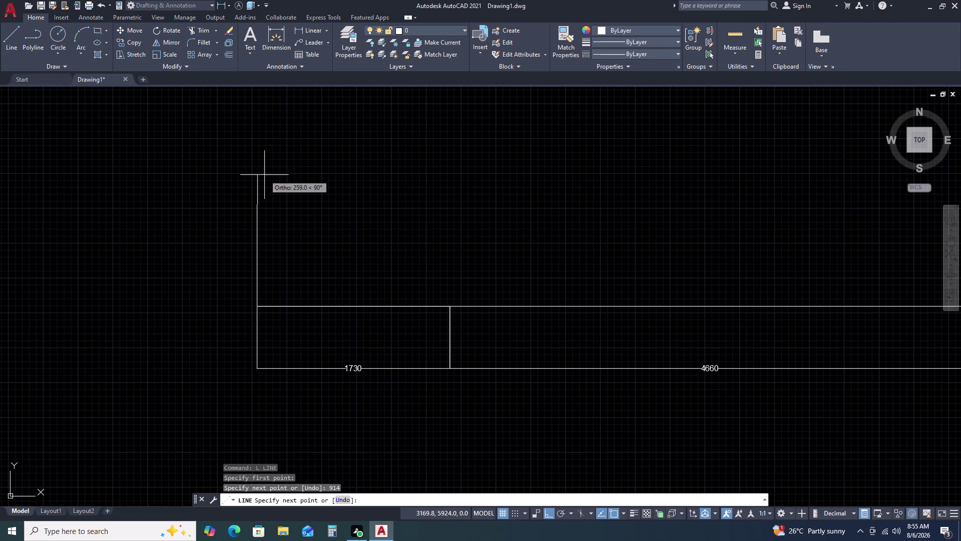
scroll(down, 3)
middle_drag(500, 224, 234, 273)
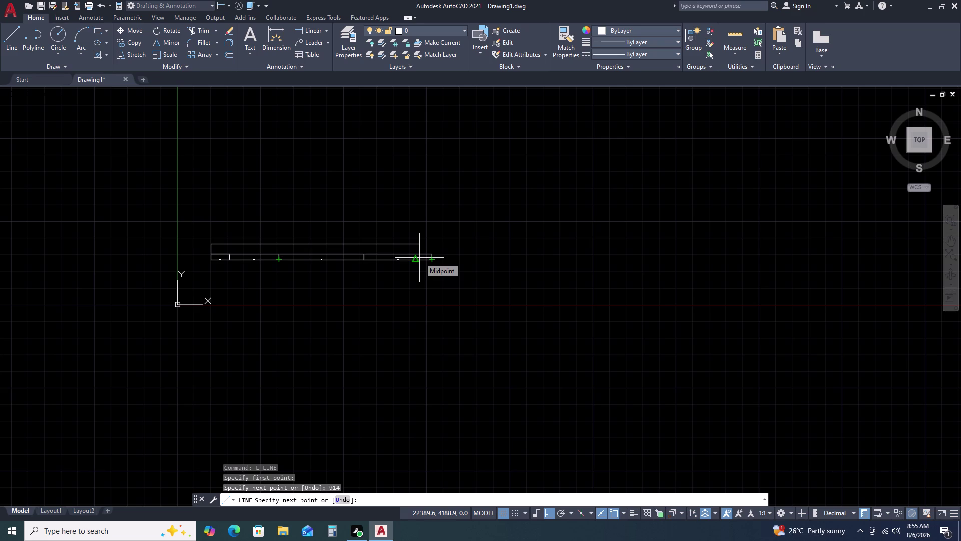
text(300)
key(BackSpace)
key(3)
key(Return)
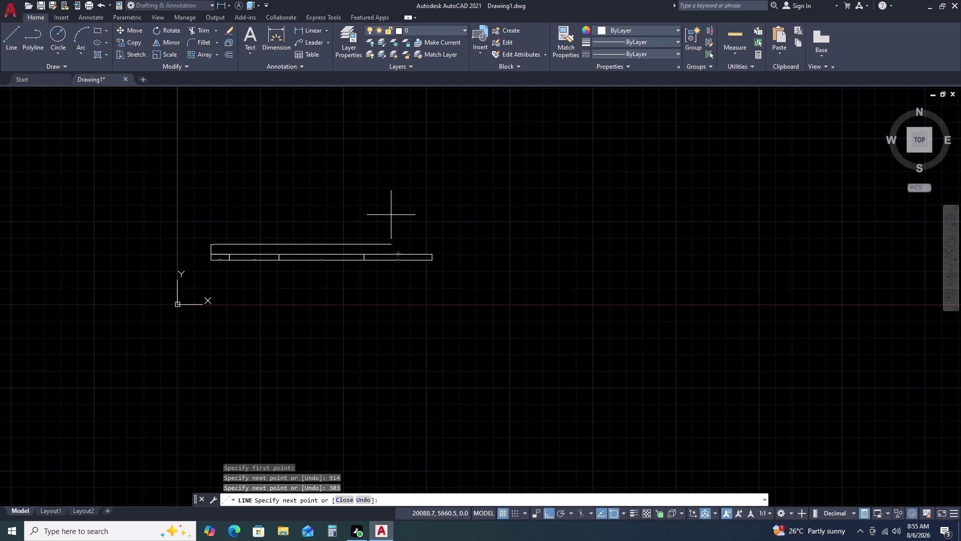
key(F8)
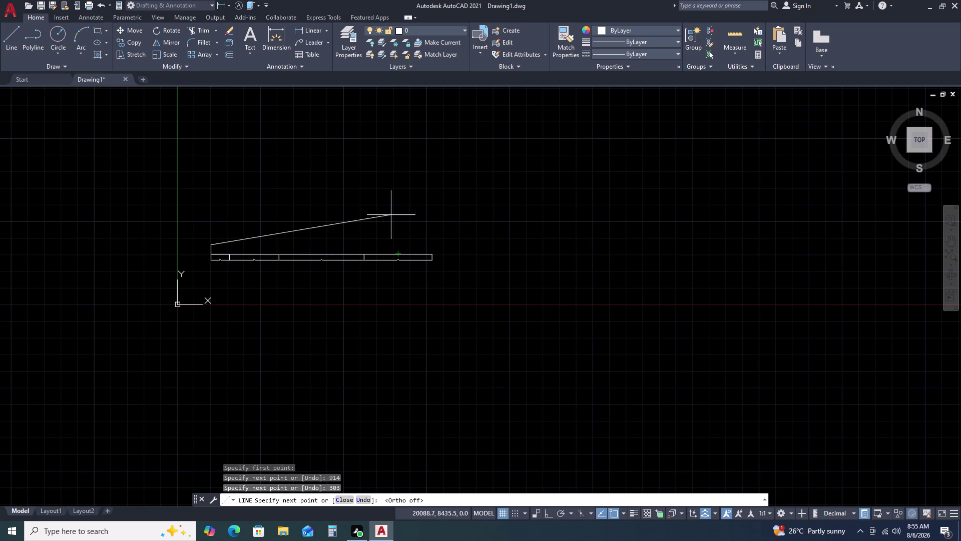
key(F8)
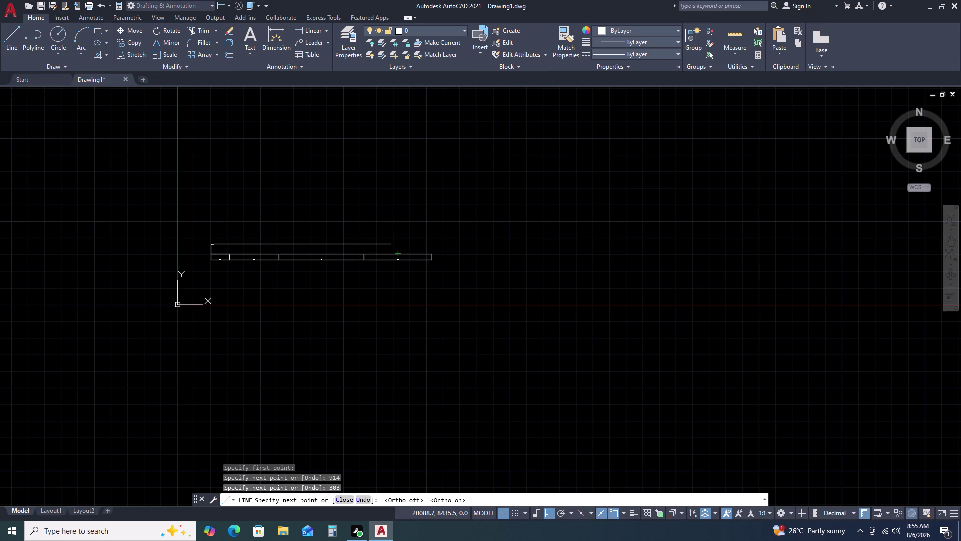
Extend the line chain with 1125, 605, 1125 and 3603 segments.
text(1125)
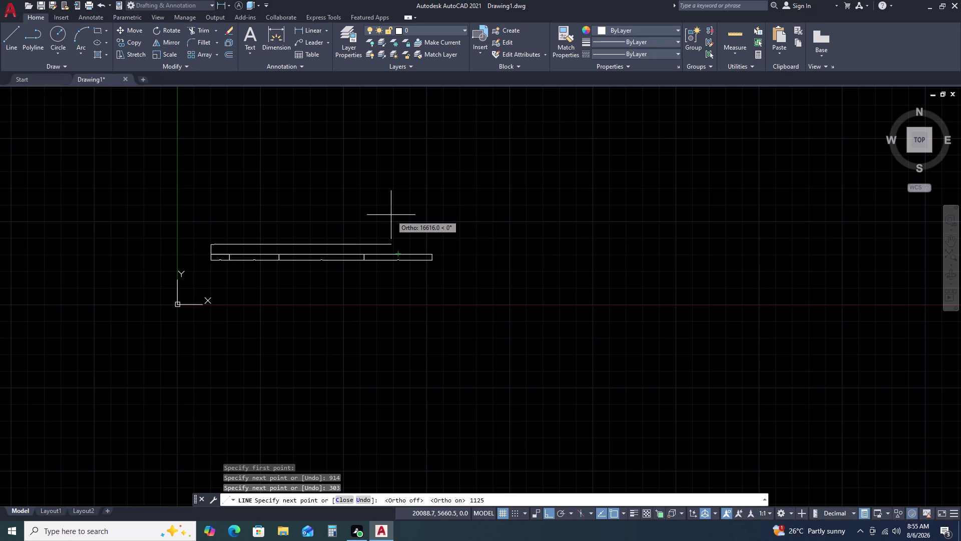
key(Return)
text(605)
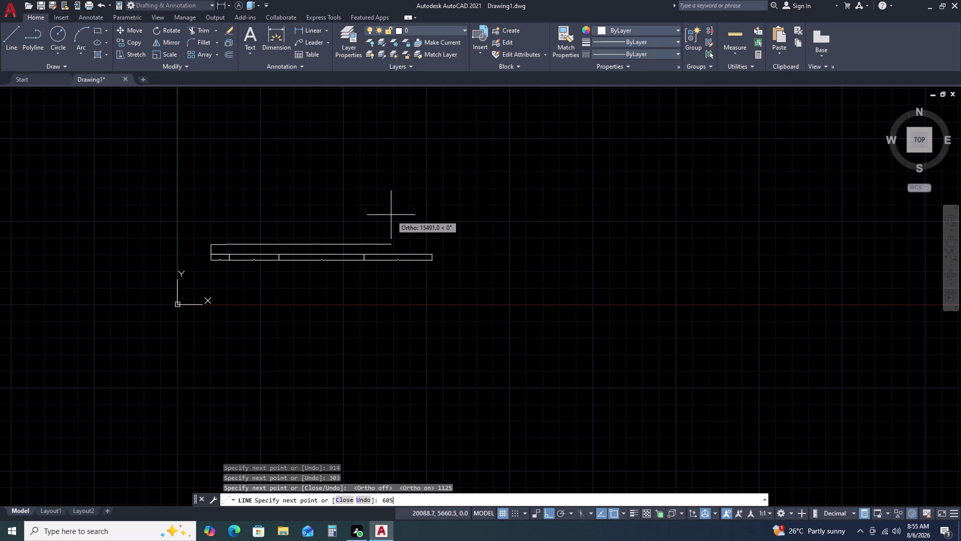
key(Return)
text(1125)
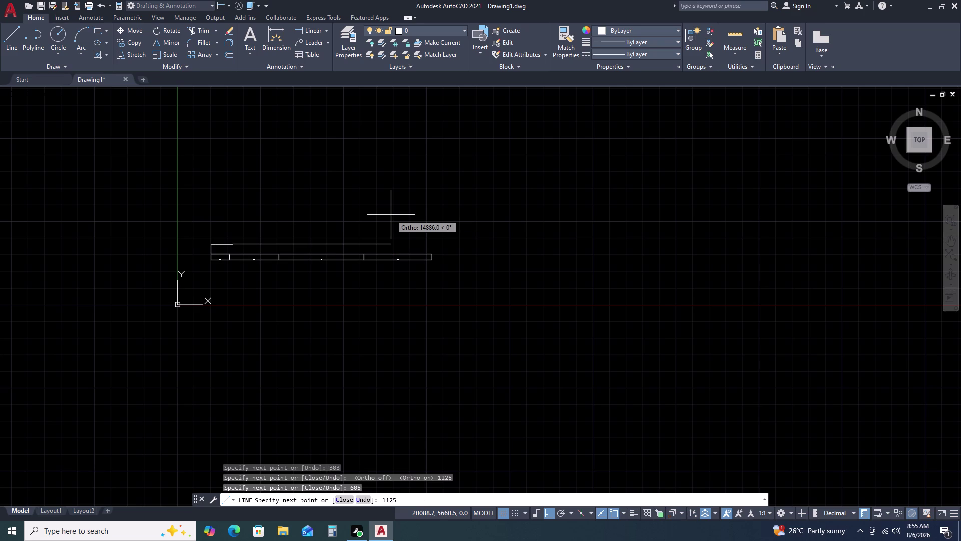
key(Return)
text(3)
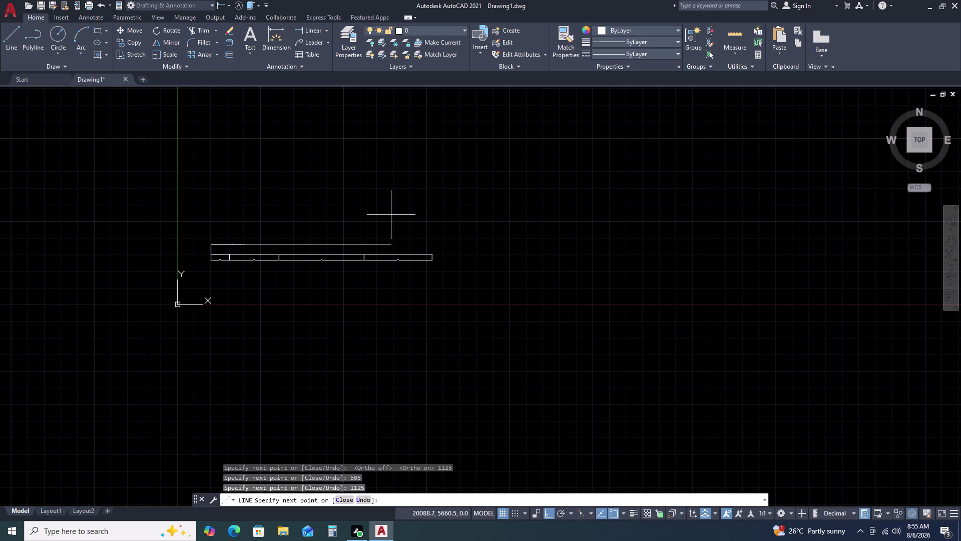
text(6)
key(0)
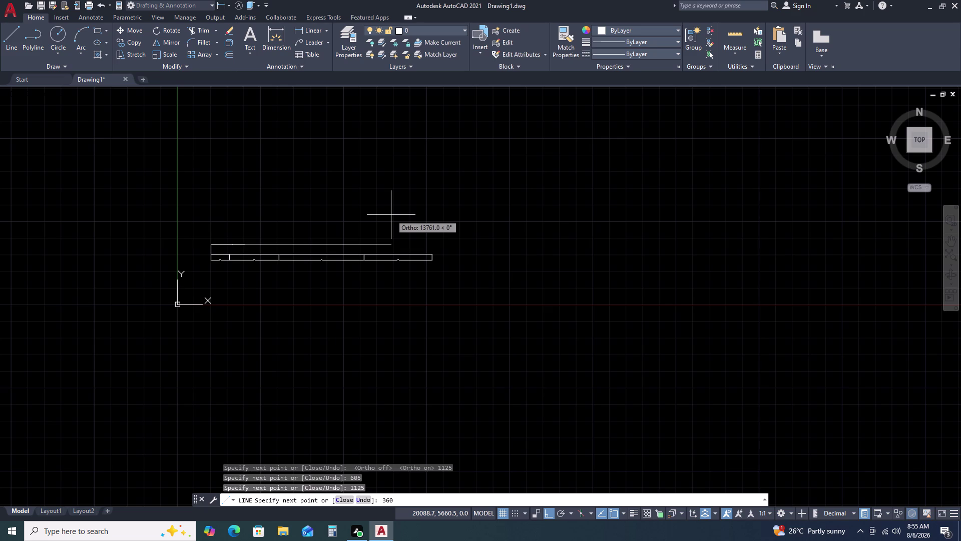
key(3)
key(Return)
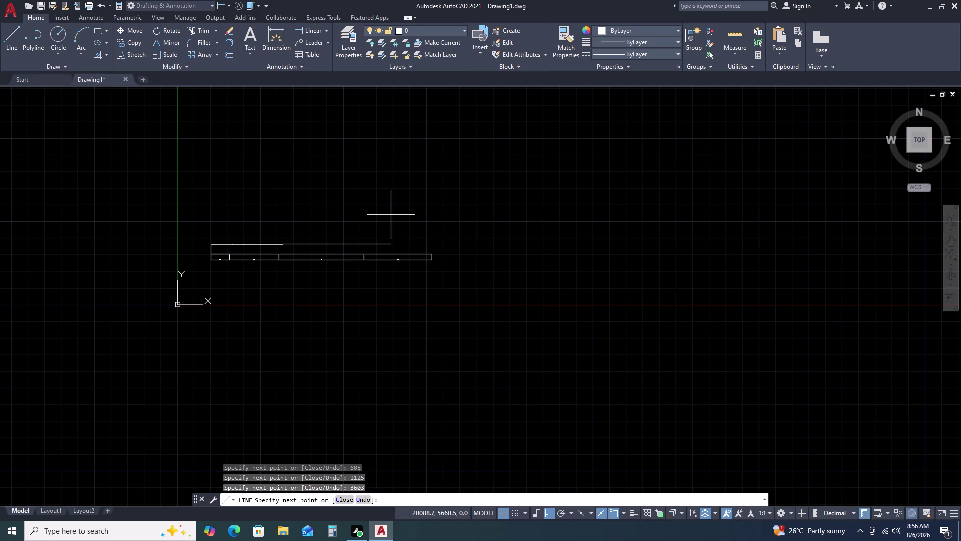
Continue with 8460, 3584, 1125, 605 and 1125 segments to finish the stepped tower.
key(8)
text(46)
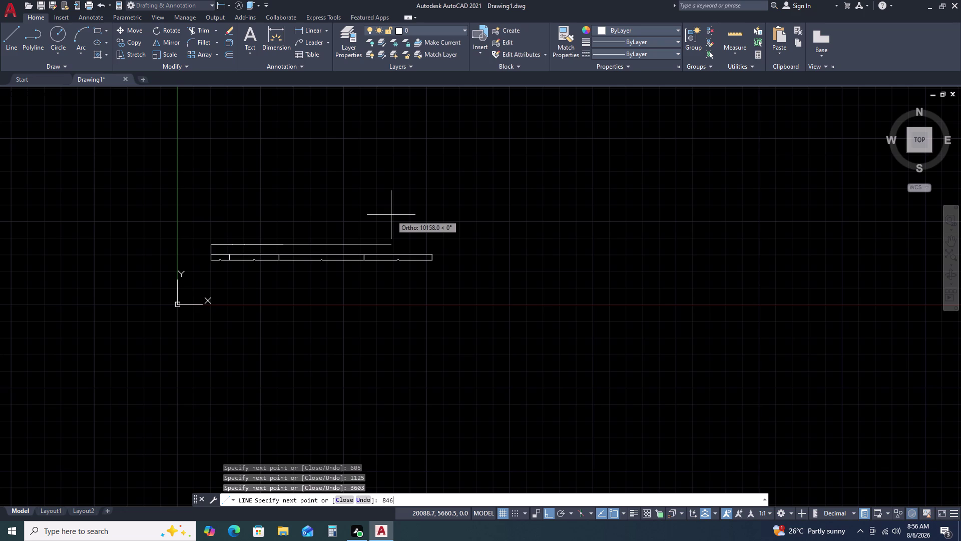
text(0)
key(Return)
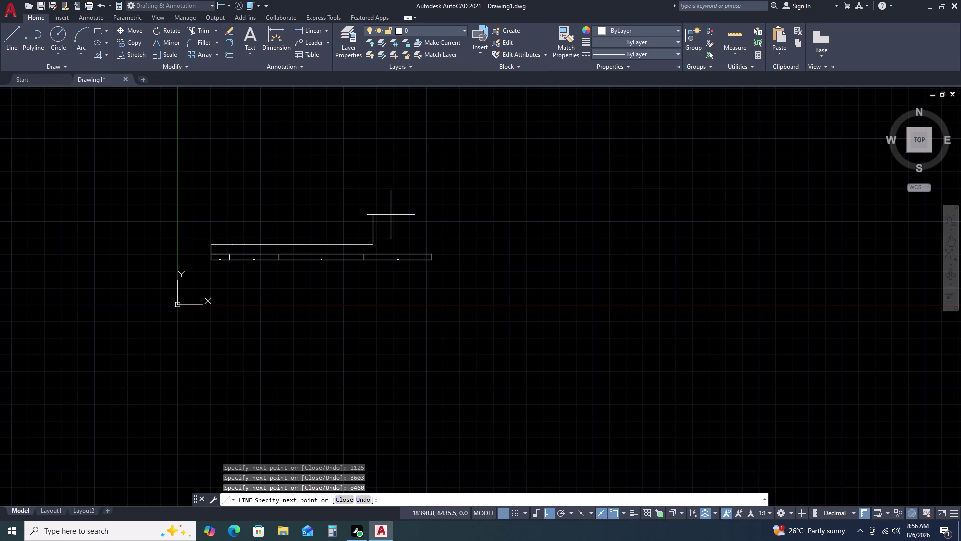
text(35)
text(8)
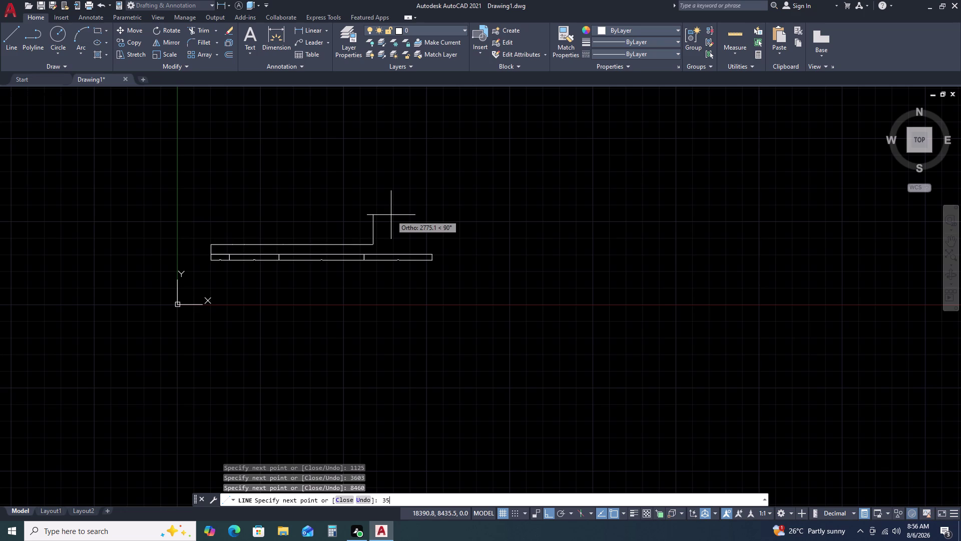
text(4)
key(Return)
text(1125)
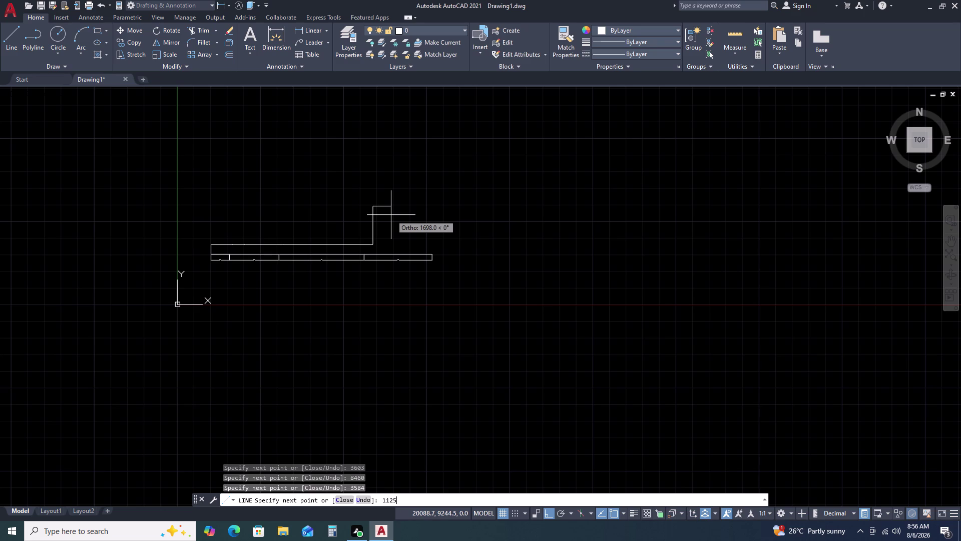
key(Return)
text(60)
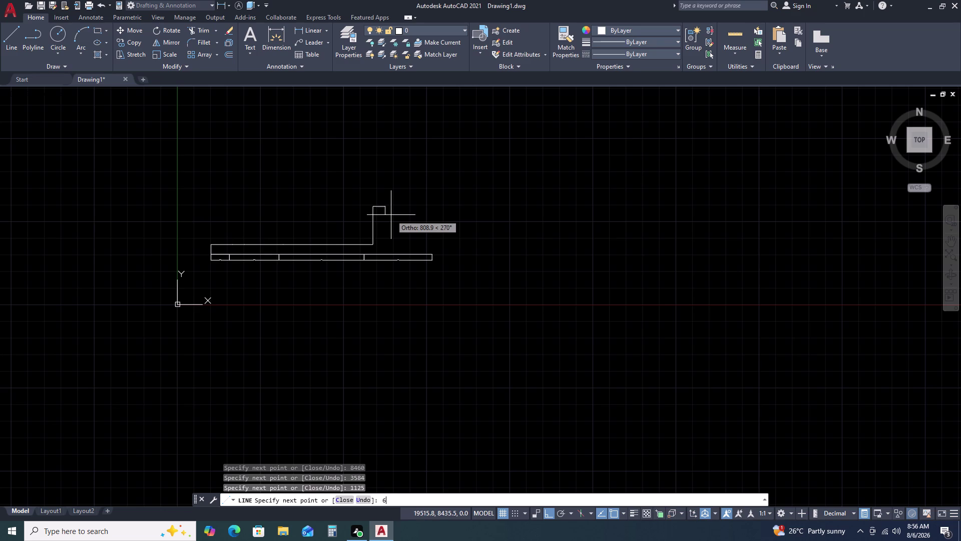
text(5)
key(Return)
text(11)
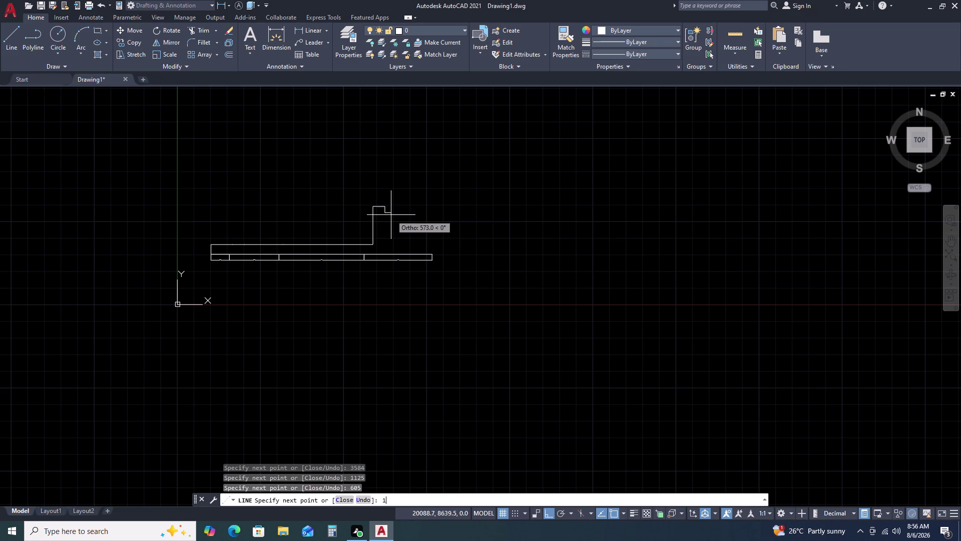
text(25)
key(Return)
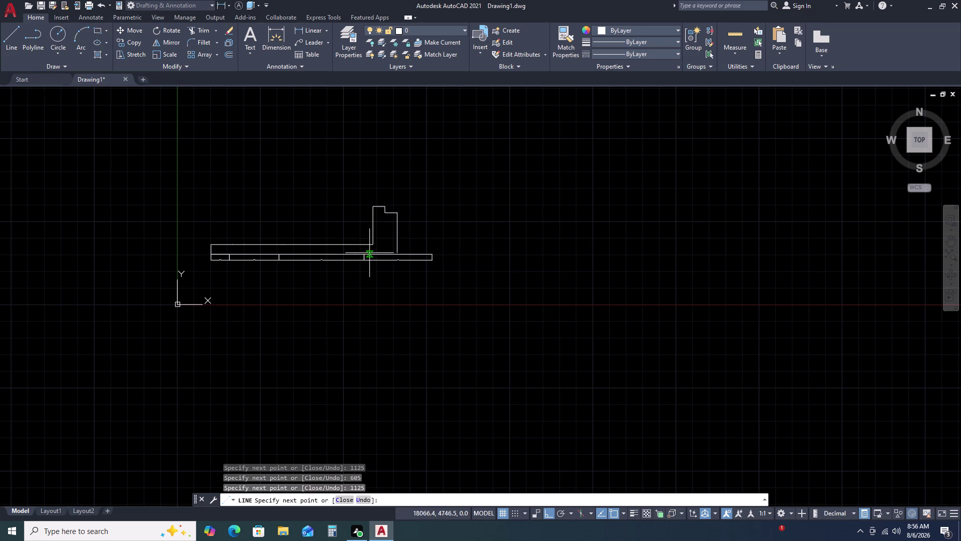
Undo ten line segments, keeping only the first rise, and pan to the base's left end.
scroll(up, 3)
scroll(down, 3)
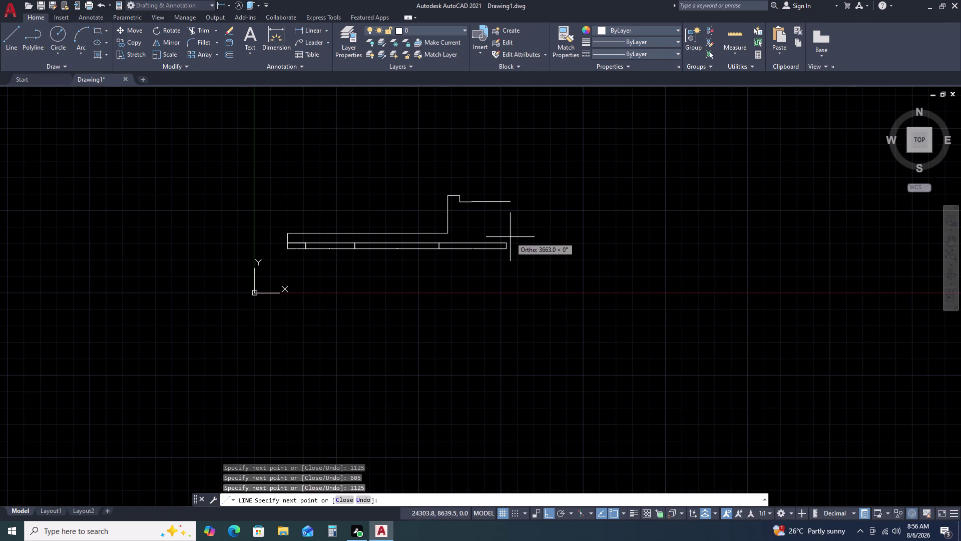
key(ctrl+z)
key(ctrl+z)
key(ctrl+z)
key(ctrl+z)
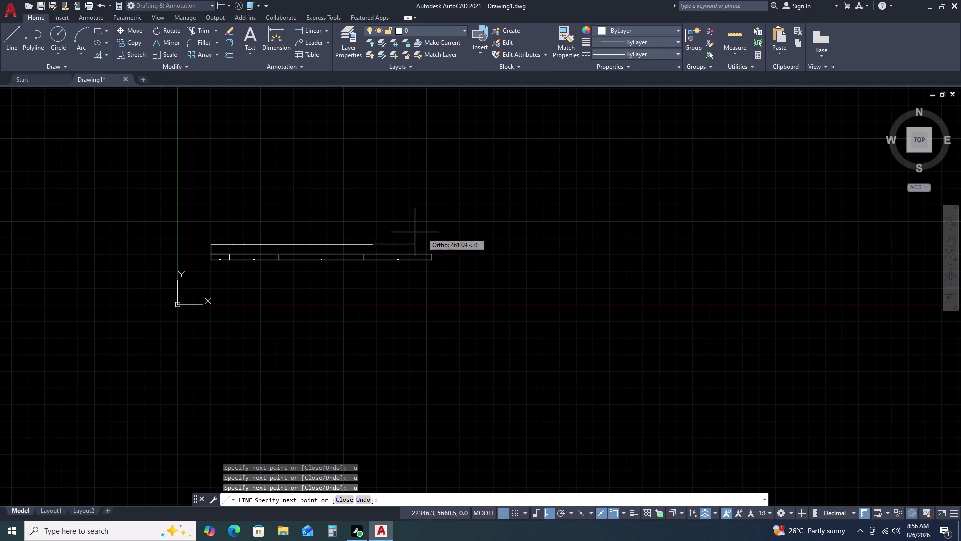
key(ctrl+z)
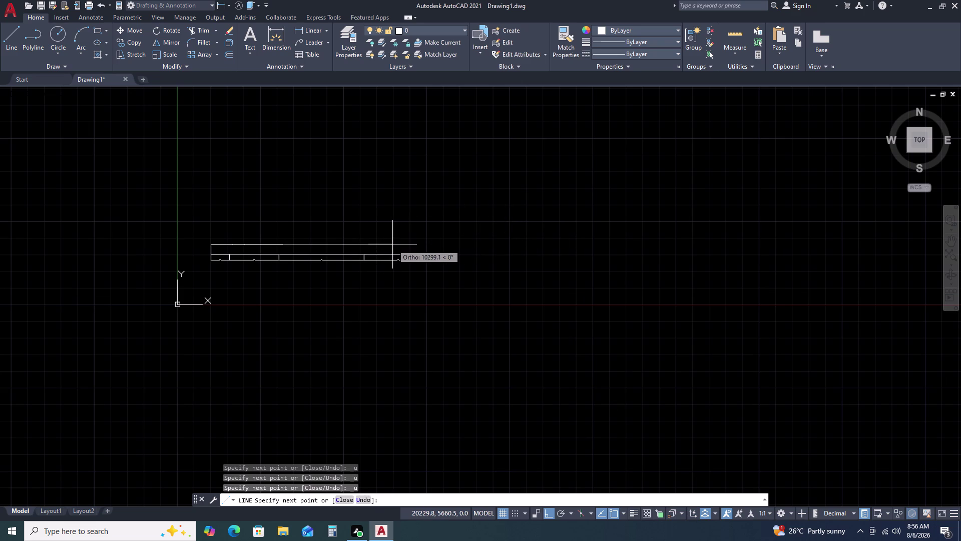
key(ctrl+z)
key(ctrl+z)
key(ctrl+z)
key(ctrl+z)
key(ctrl+z)
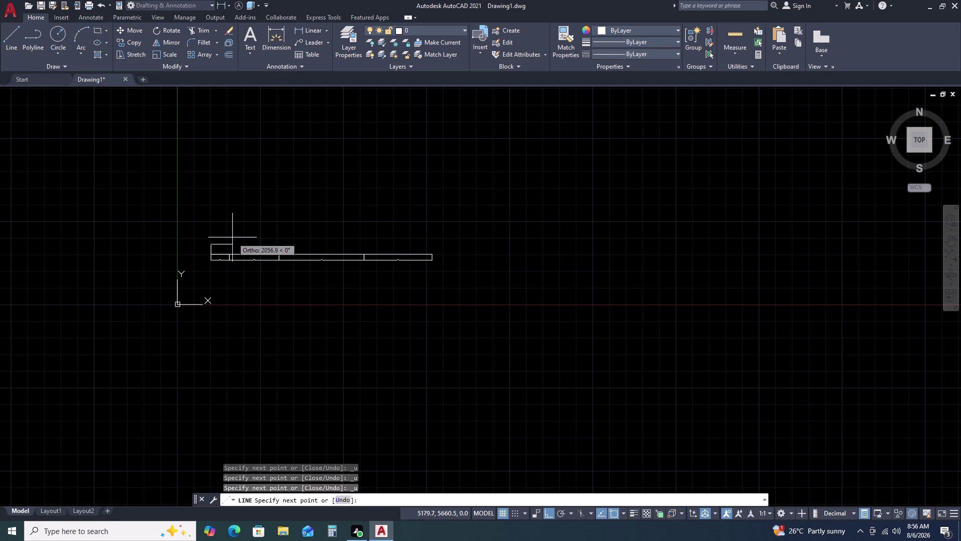
middle_click(243, 239)
middle_drag(248, 235, 287, 232)
middle_drag(294, 231, 300, 232)
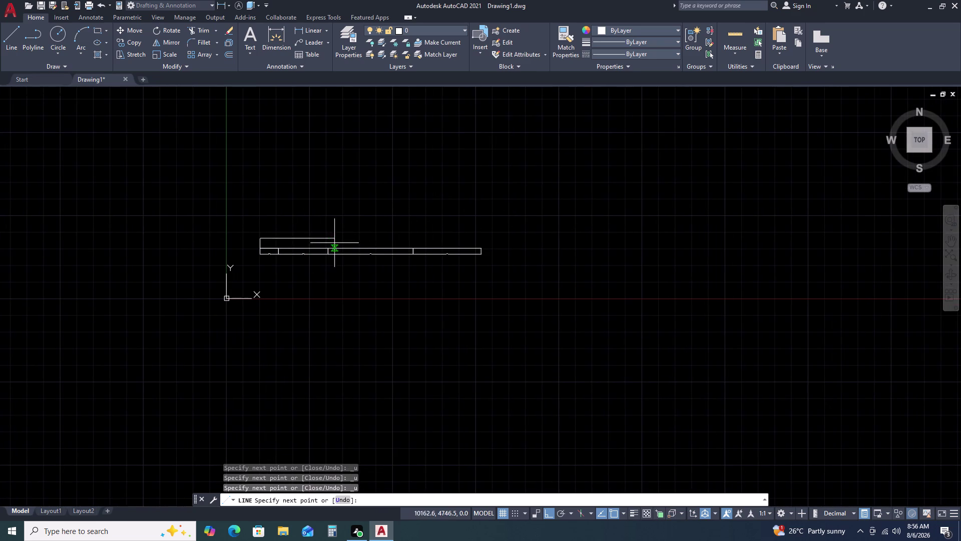
scroll(up, 3)
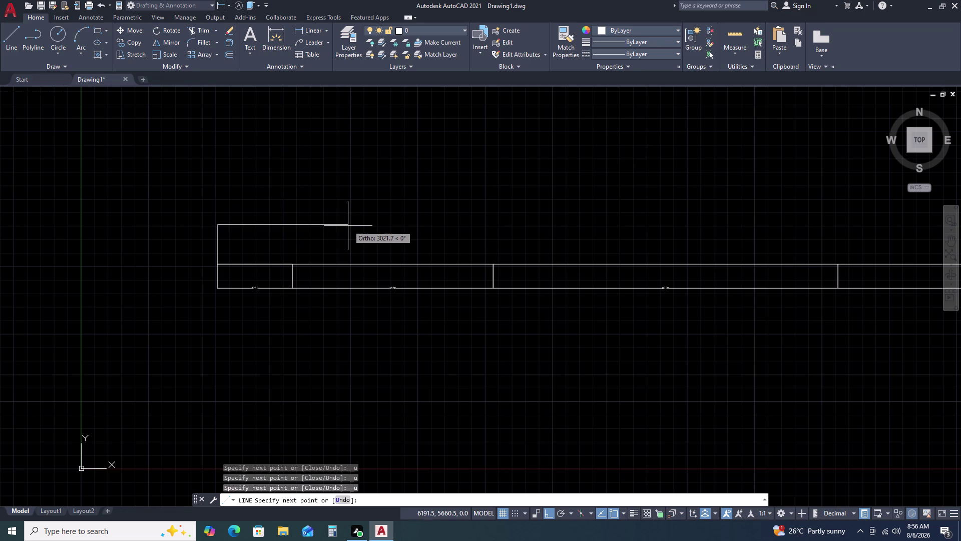
Redraw the 303, 1125, 605 and 1125 segments of the upper line.
text(3)
text(03)
key(Return)
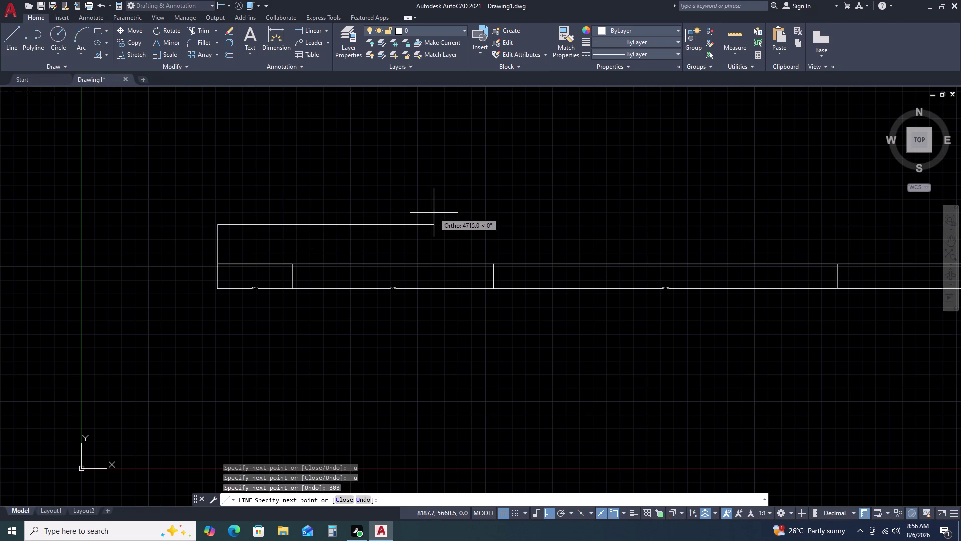
text(11)
text(25)
key(Return)
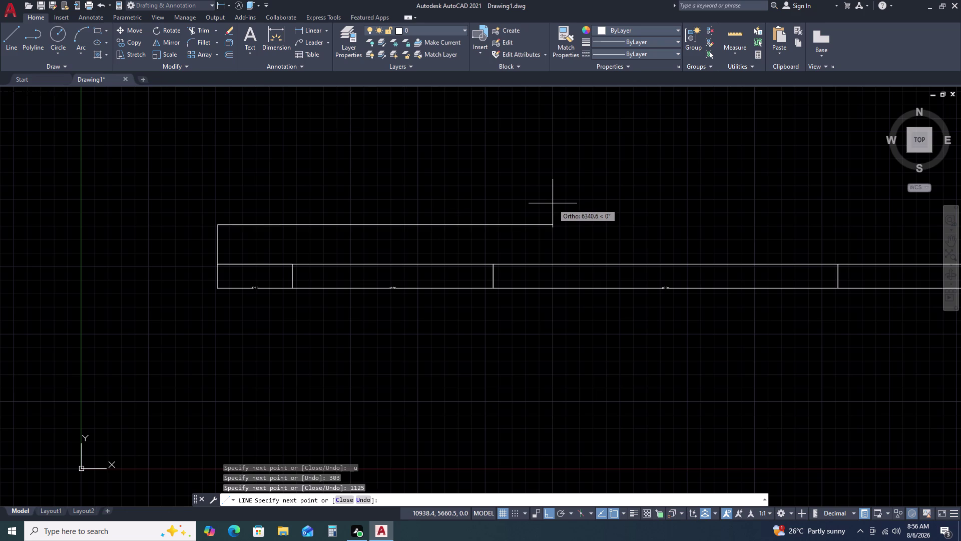
text(605)
key(Return)
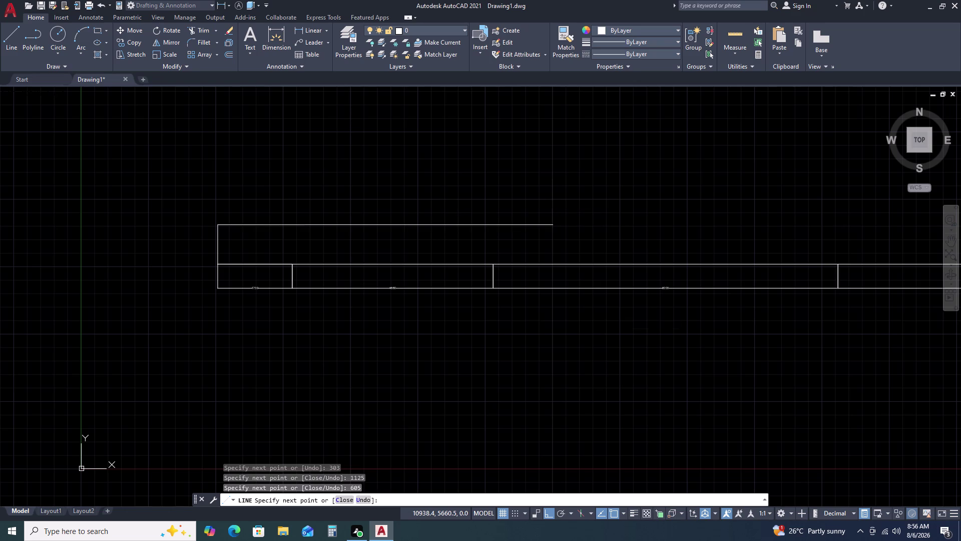
key(0)
key(BackSpace)
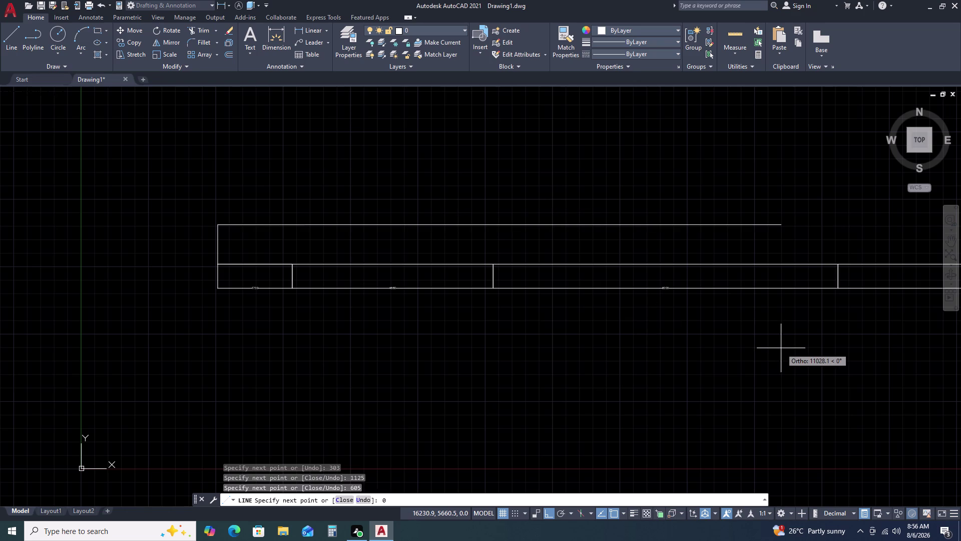
text(1125)
key(Return)
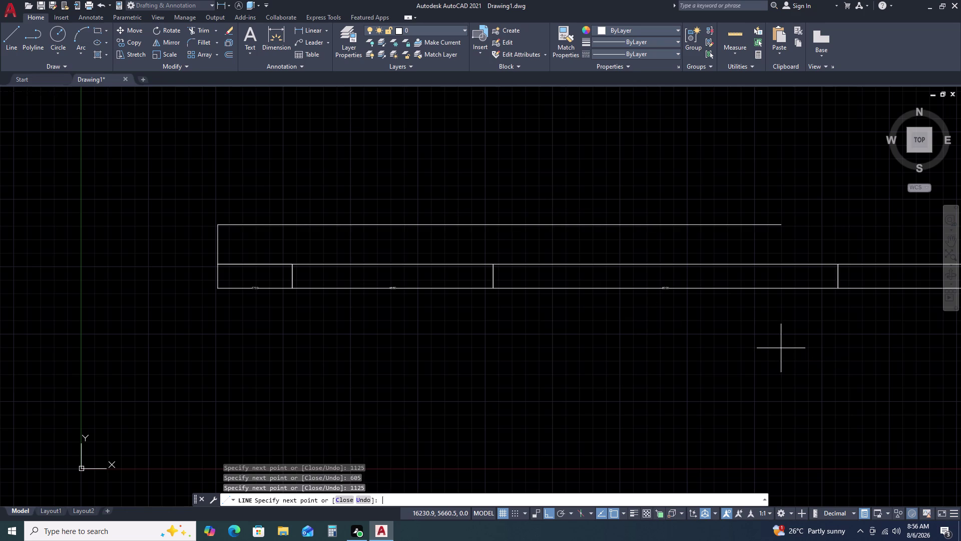
Continue the chain with 3603, 8460, 3584 and 1125 segments toward the right end.
middle_drag(778, 329, 512, 325)
middle_drag(436, 323, 426, 322)
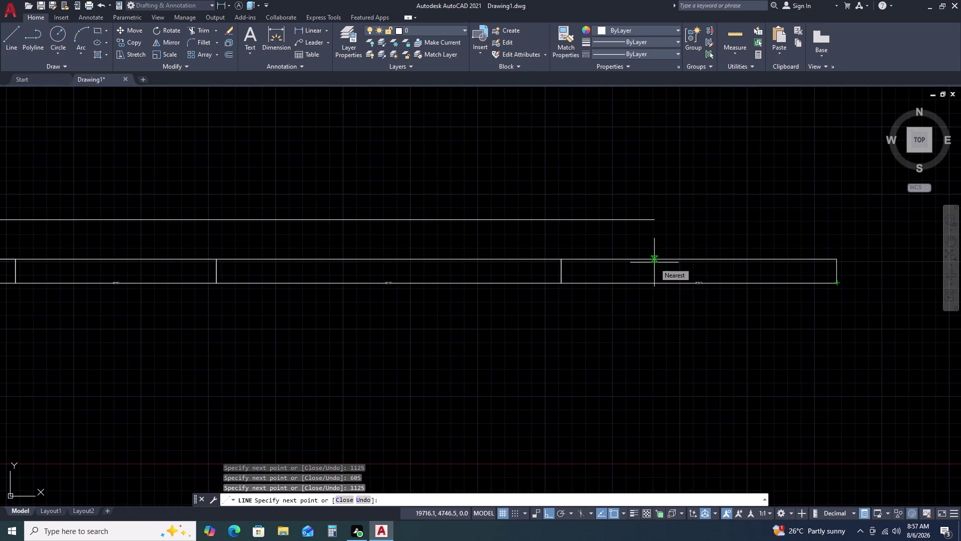
text(360)
key(3)
key(Return)
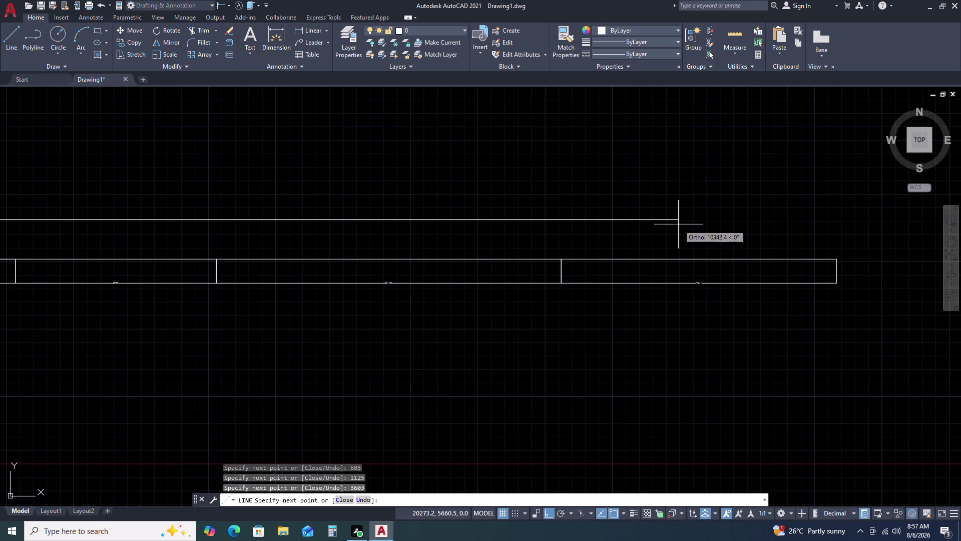
text(8)
text(4)
text(60)
key(Return)
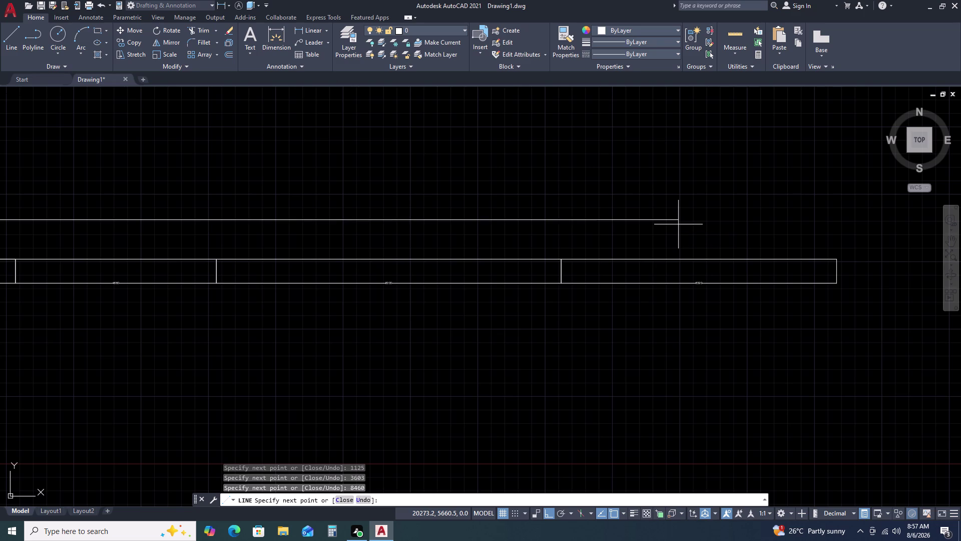
text(35)
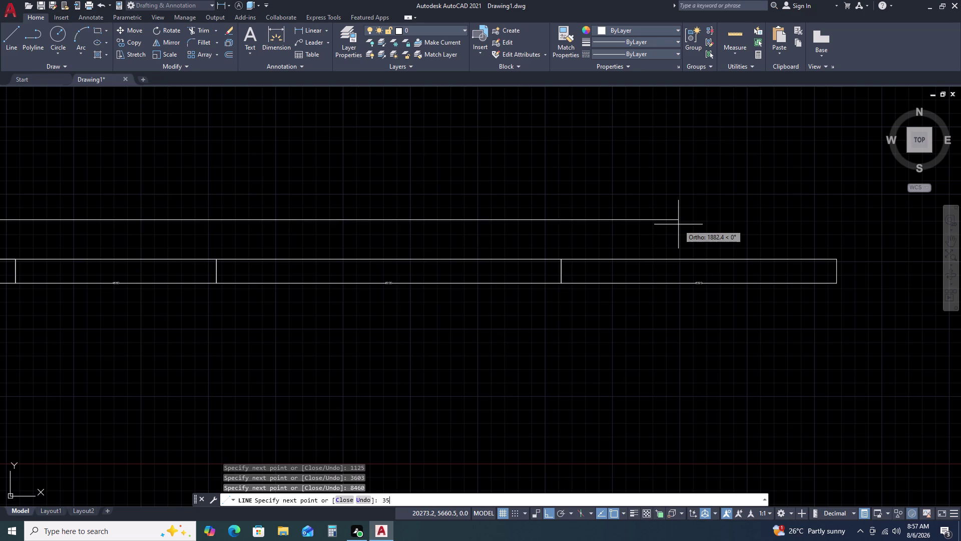
text(84)
key(Return)
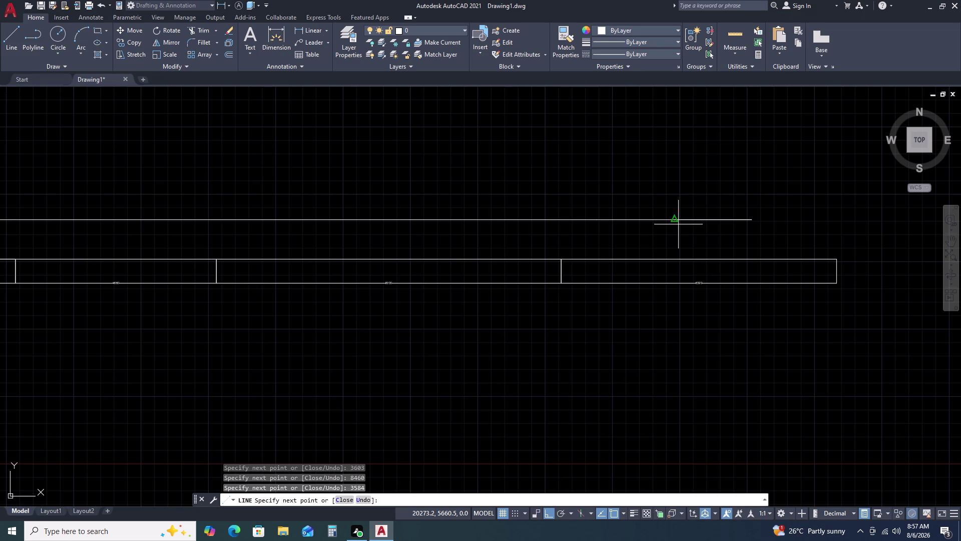
text(11)
text(25)
key(Return)
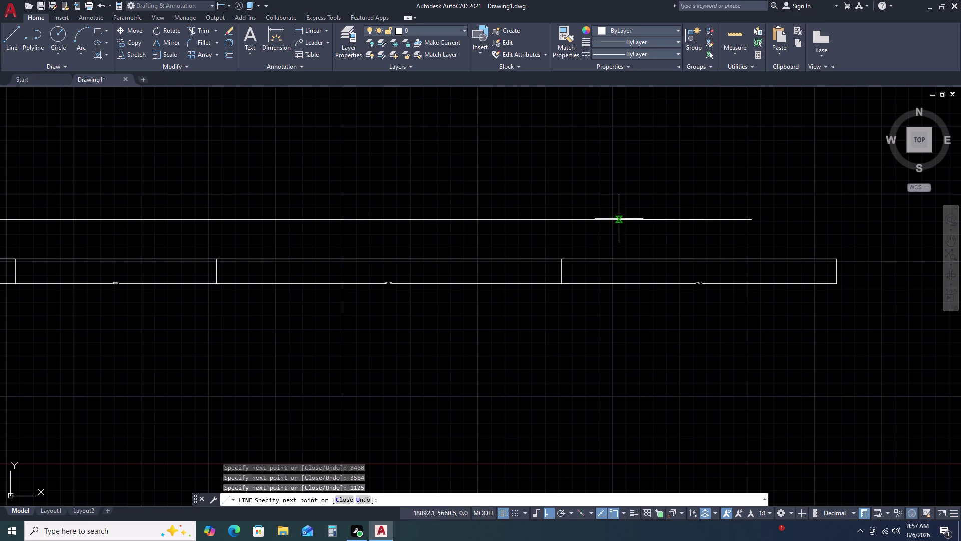
Undo the last upper-profile segment and redraw it as a 1125-long segment.
scroll(up, 3)
key(ctrl+z)
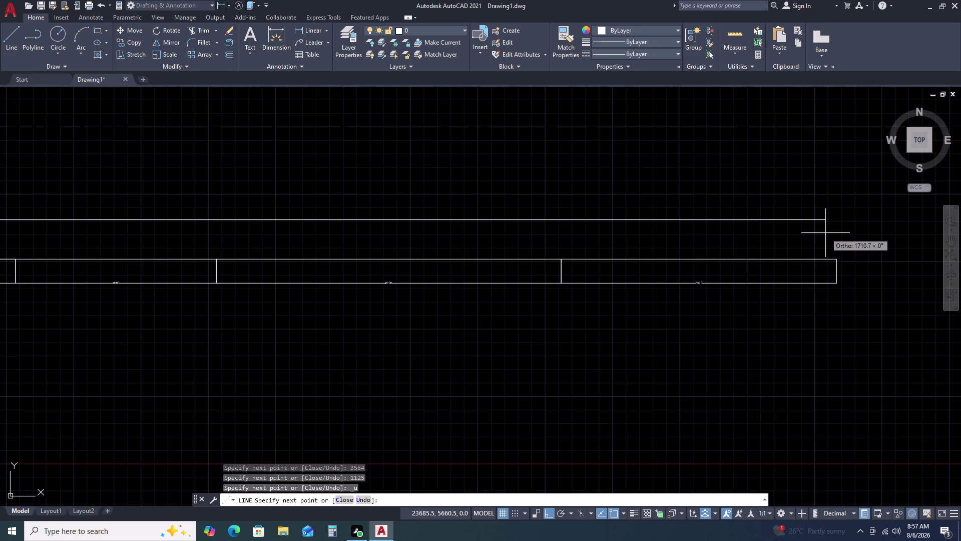
middle_drag(831, 232, 701, 264)
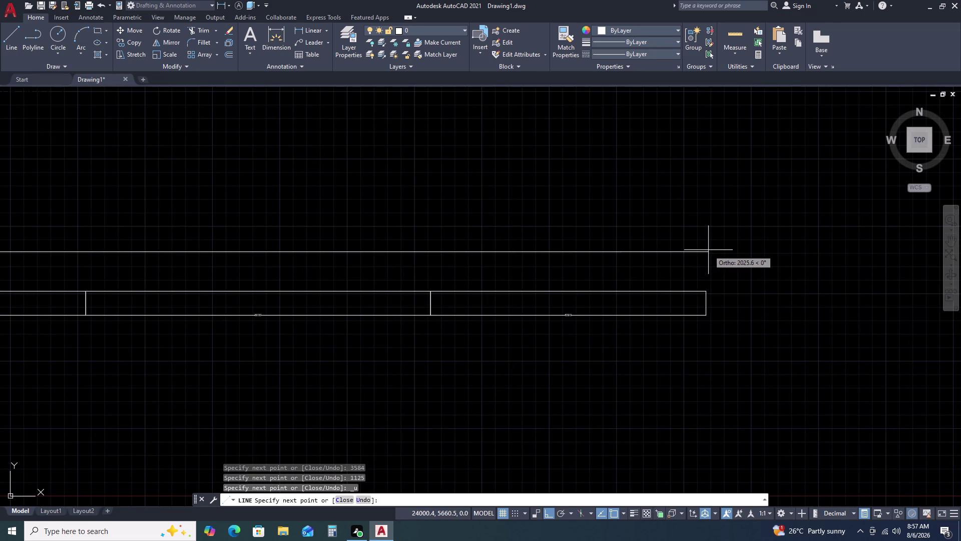
text(112)
text(5)
key(Return)
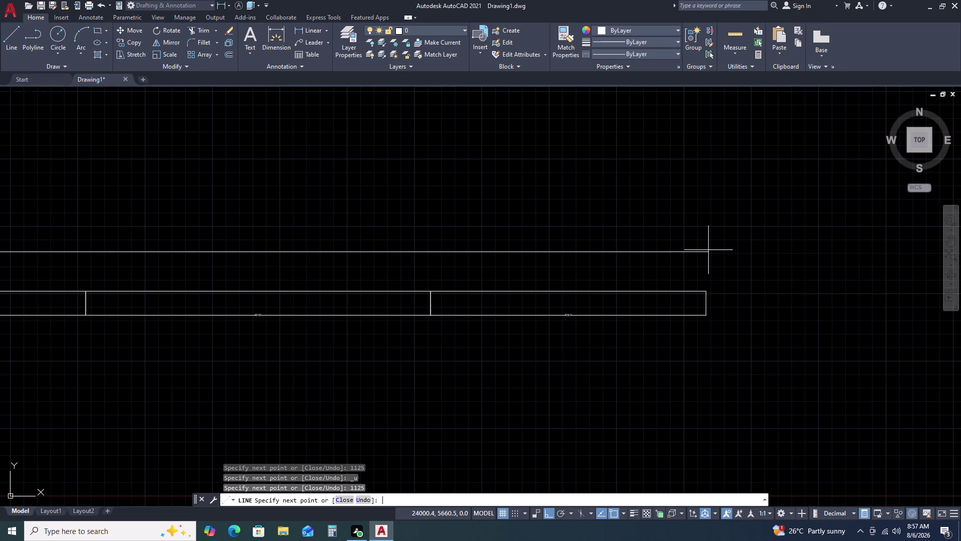
Extend the upper profile with a 605 segment followed by another 1125 segment.
key(6)
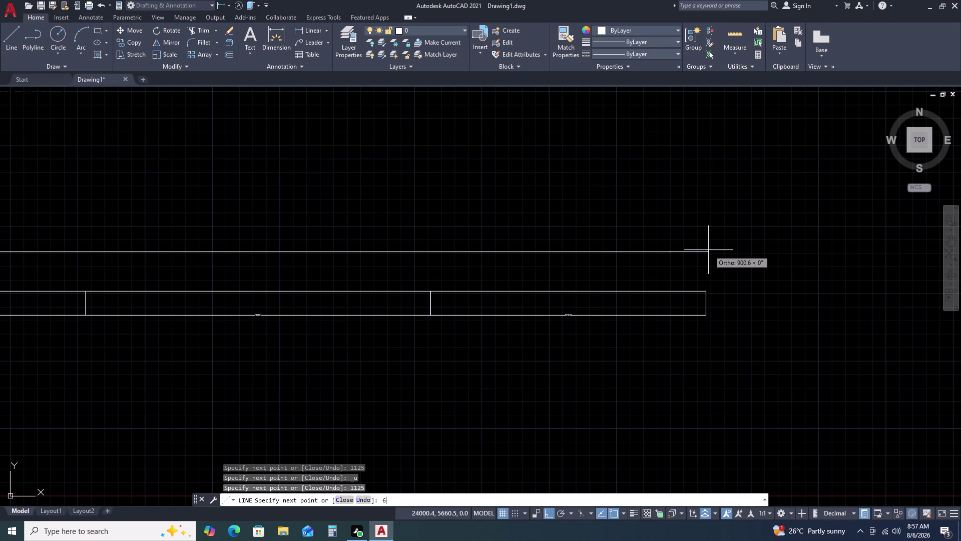
text(06)
key(BackSpace)
key(5)
key(Return)
text(1)
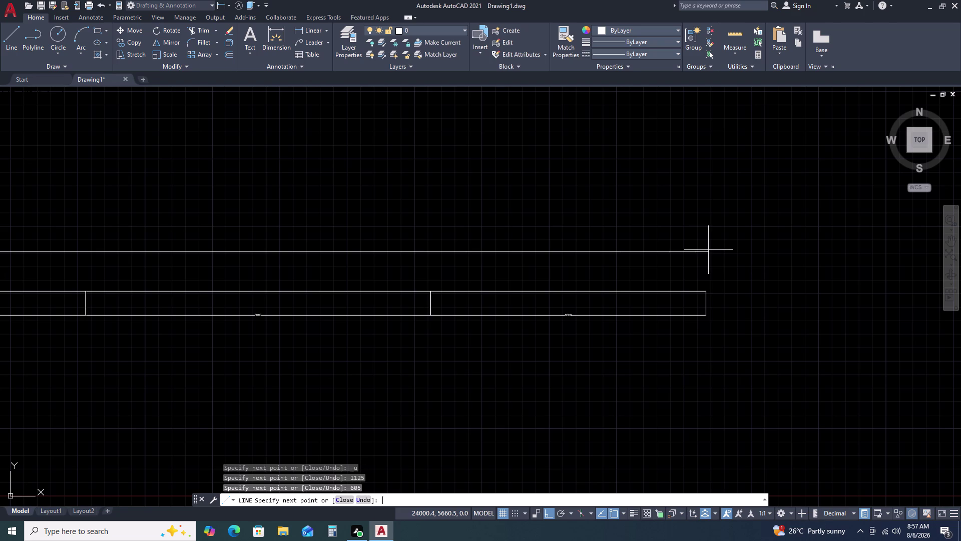
text(1)
text(25)
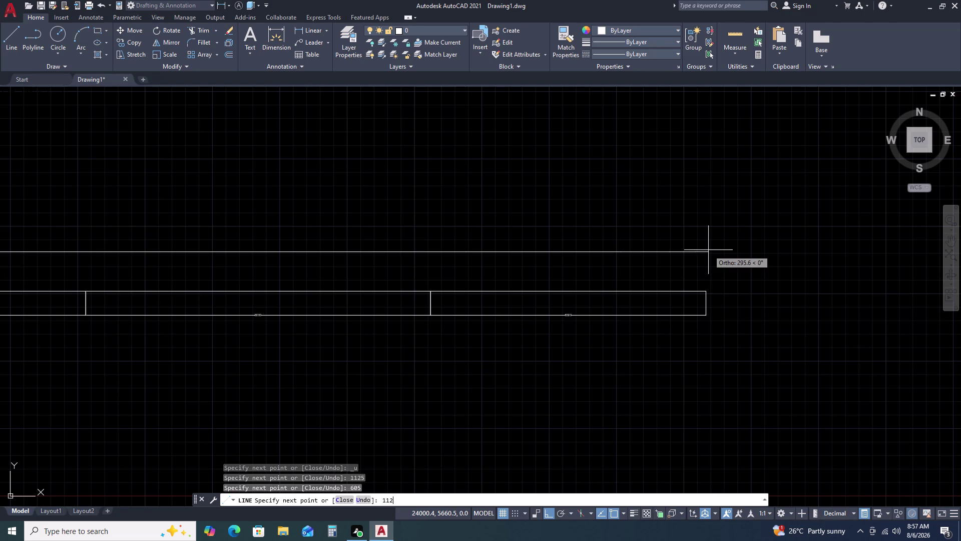
key(Return)
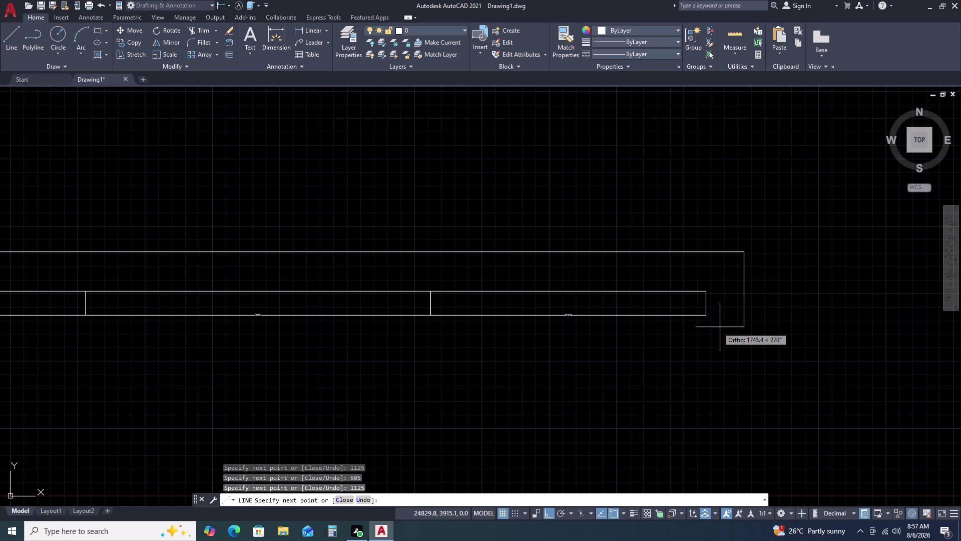
Pick the short drop's final point at the right end and end the line command.
scroll(down, 3)
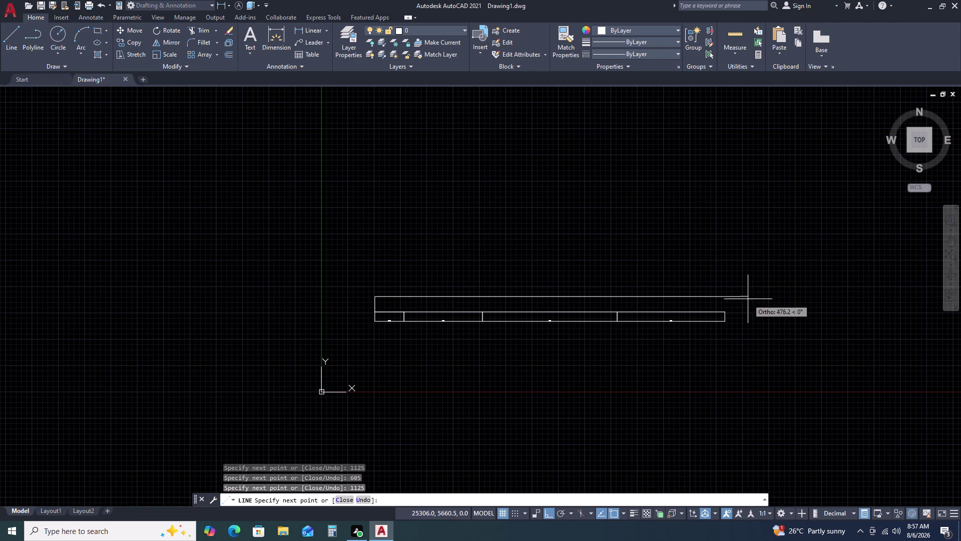
click(748, 311)
key(Escape)
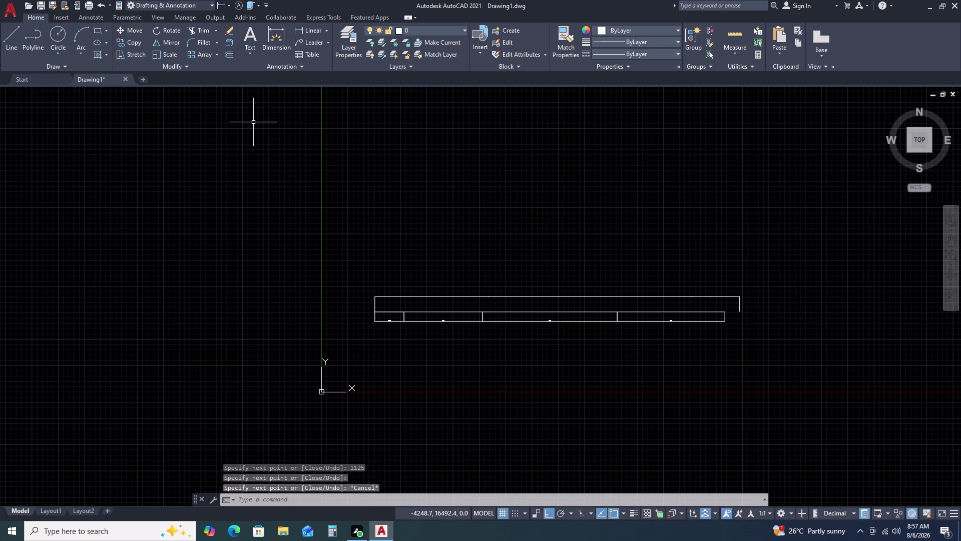
click(312, 28)
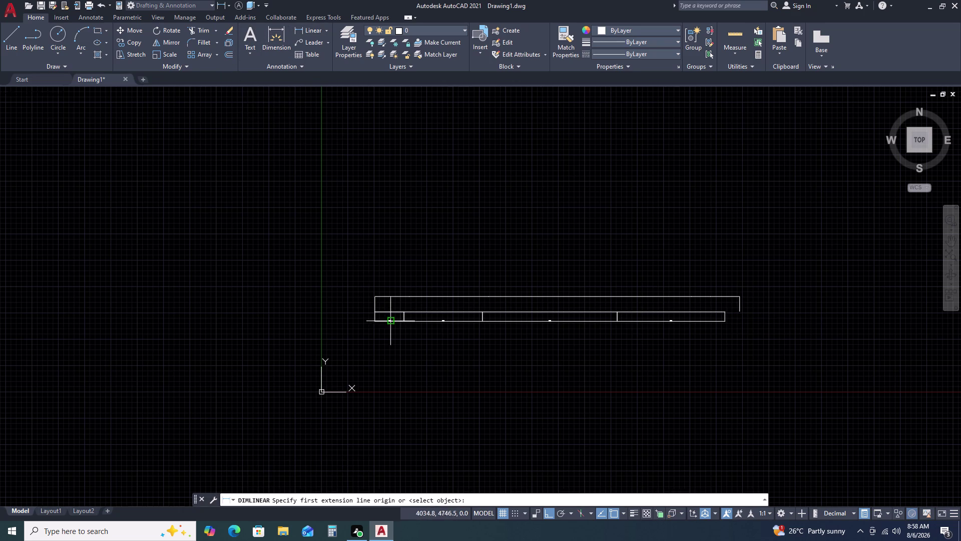
Dimension the first two upper-profile segments, 303 and 1125, above the profile.
scroll(up, 3)
click(327, 273)
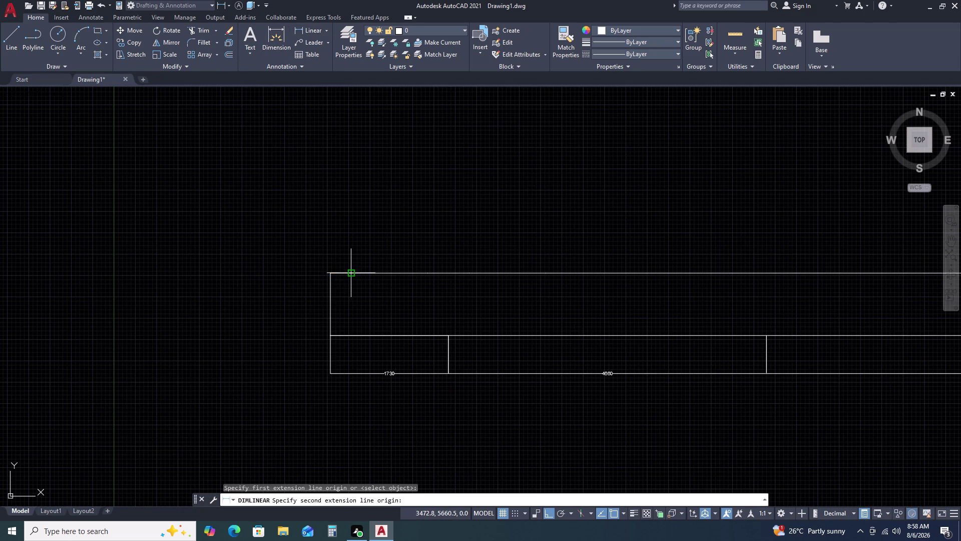
click(350, 271)
click(348, 252)
key(space)
scroll(up, 3)
scroll(down, 3)
scroll(up, 3)
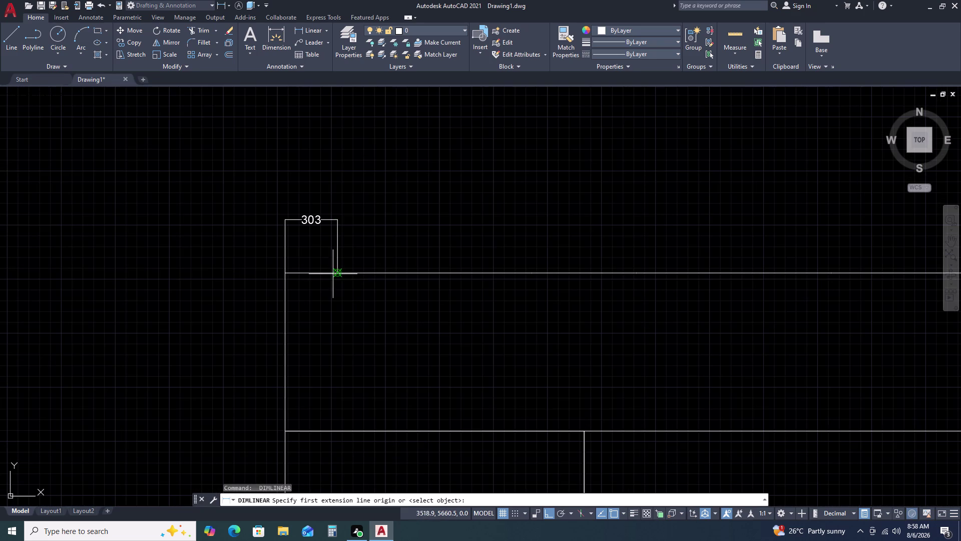
double_click(335, 270)
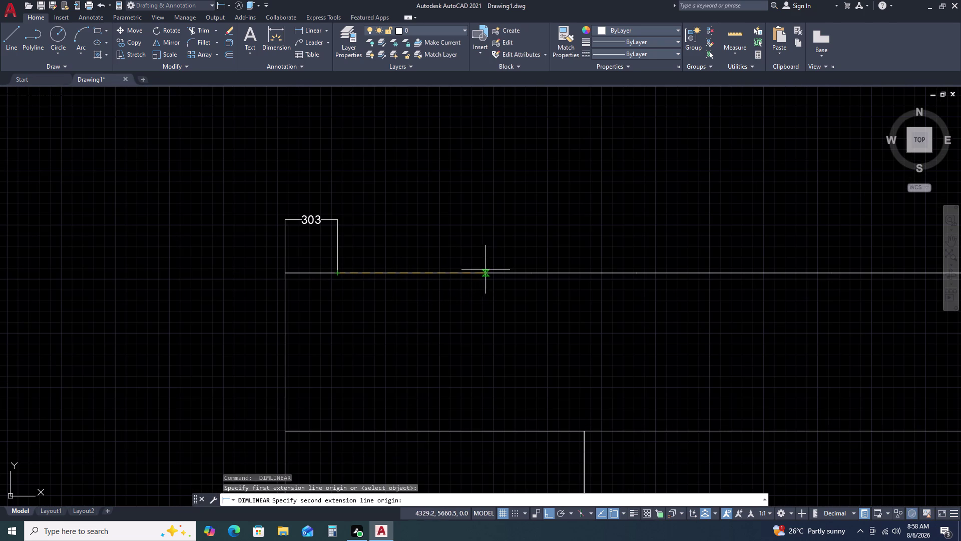
click(534, 273)
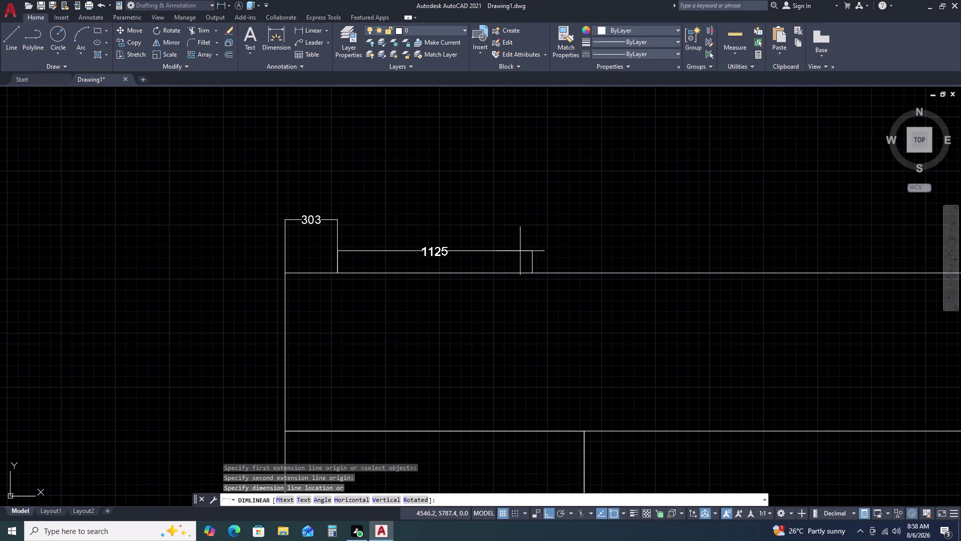
click(338, 220)
Dimension the 605 and second 1125 segments, then pick the next segment's start point.
middle_drag(564, 264, 316, 264)
key(space)
click(283, 273)
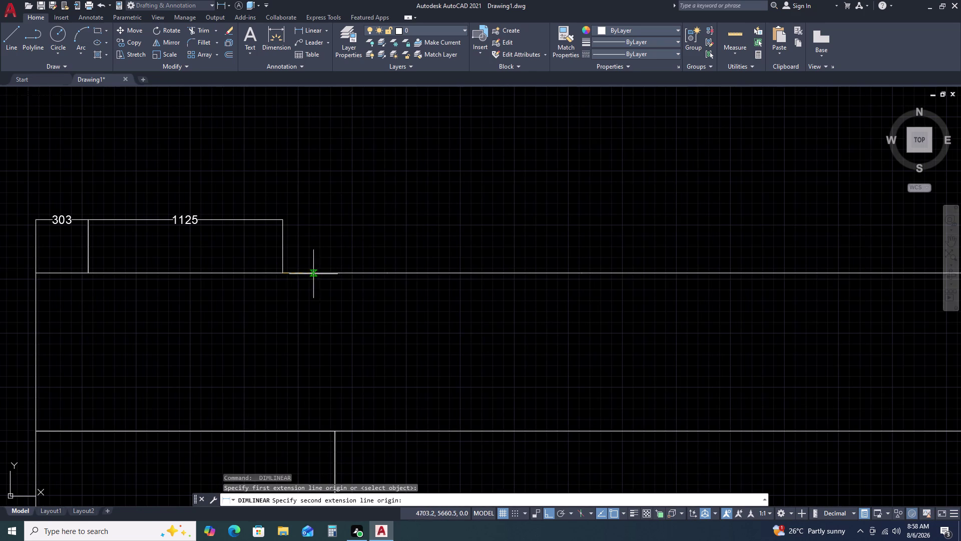
click(388, 273)
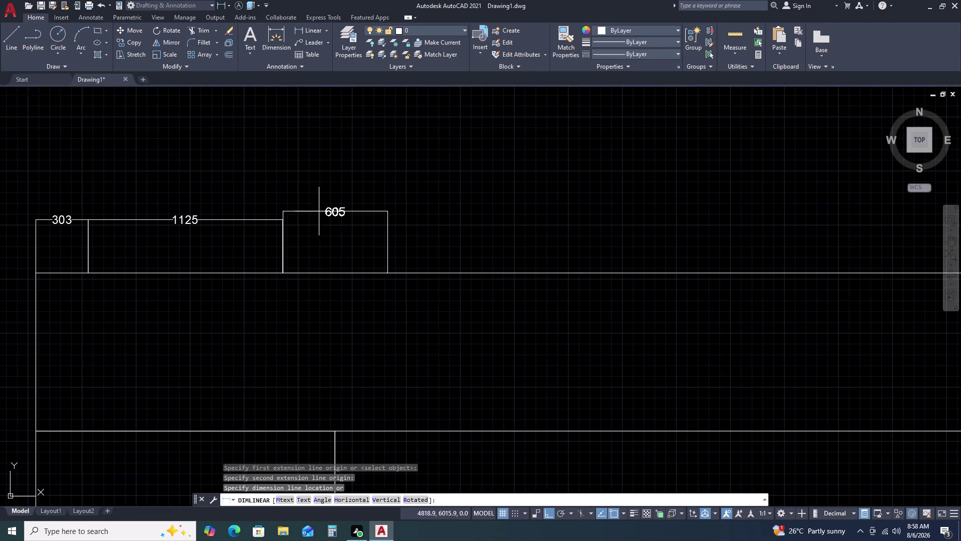
click(277, 219)
key(space)
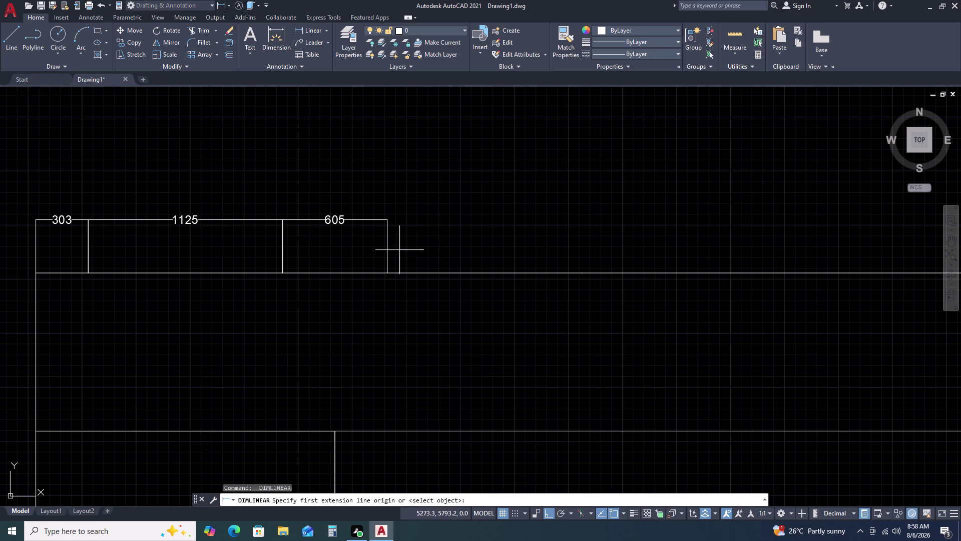
click(386, 271)
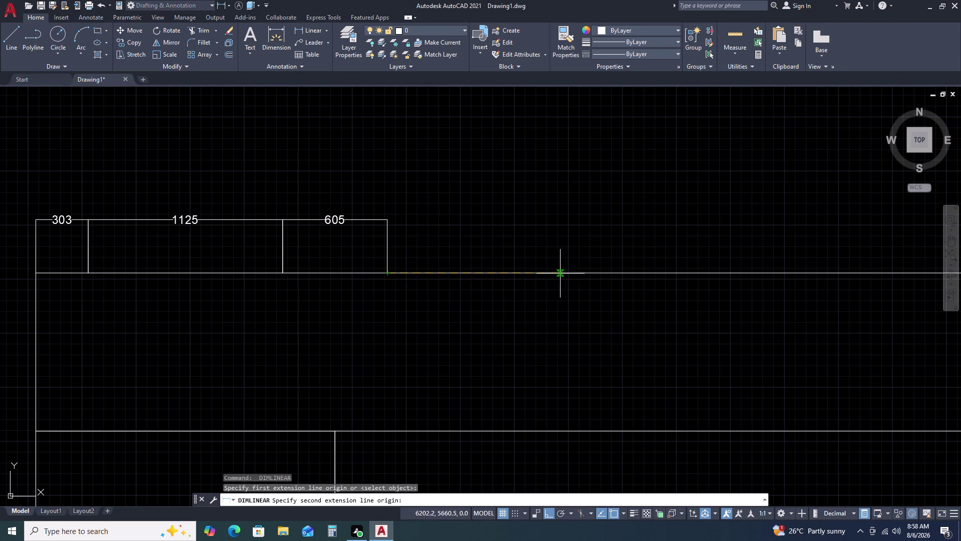
click(581, 273)
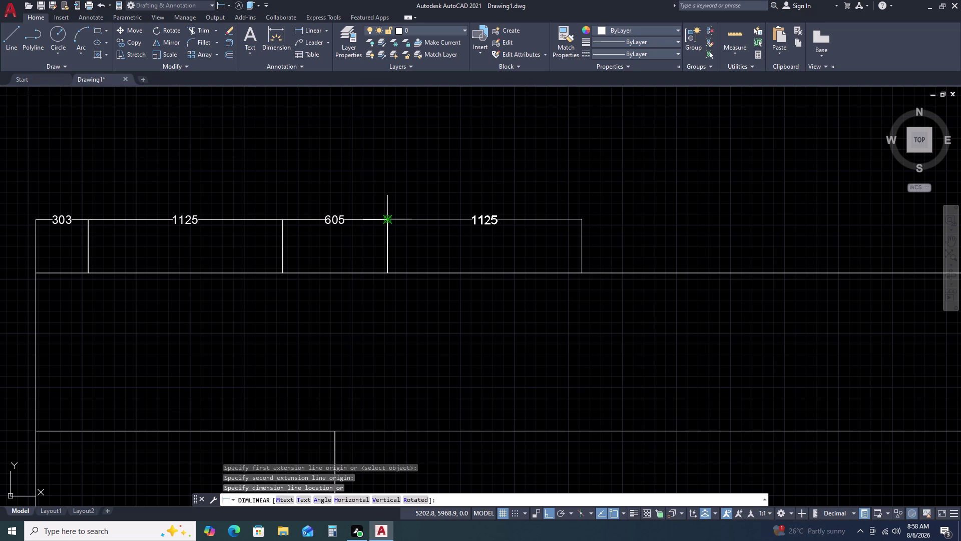
click(389, 219)
middle_drag(622, 276, 423, 275)
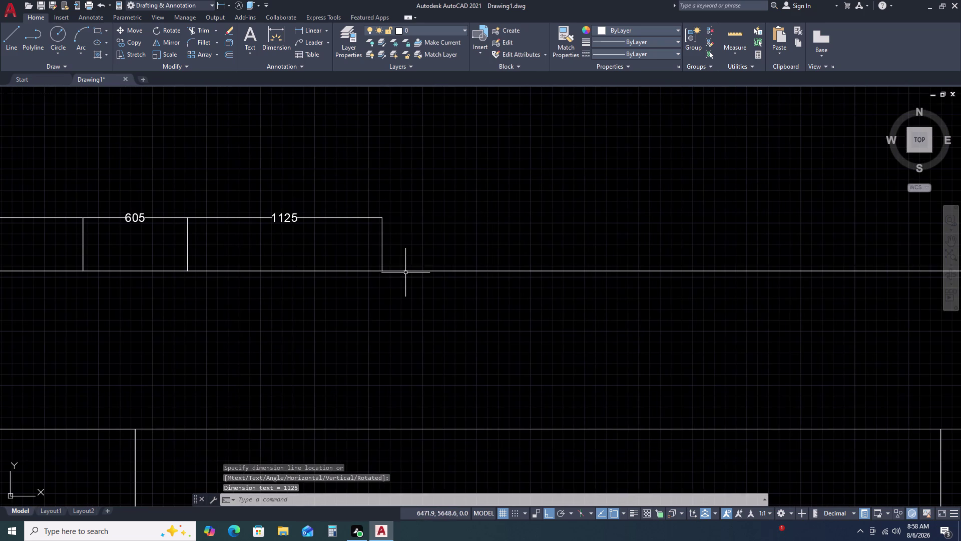
key(space)
click(383, 269)
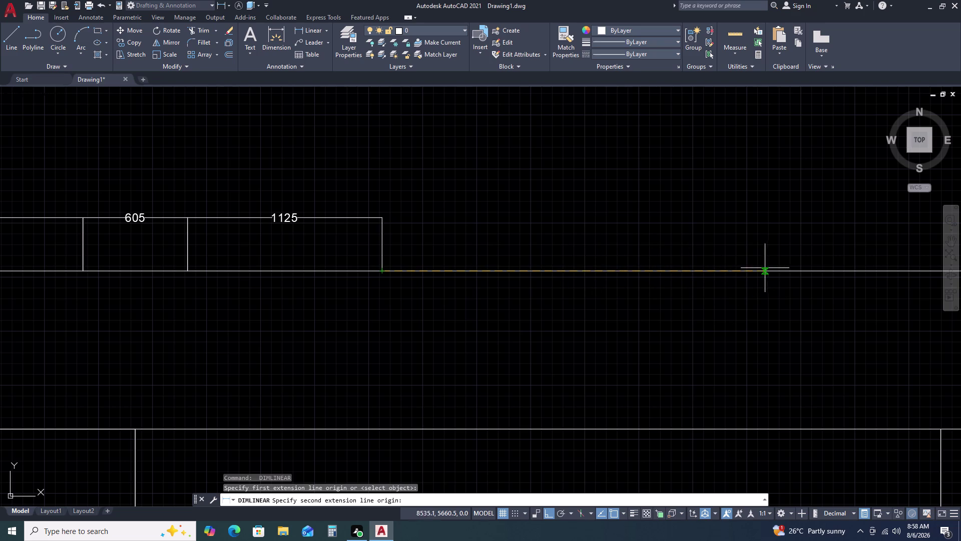
scroll(down, 3)
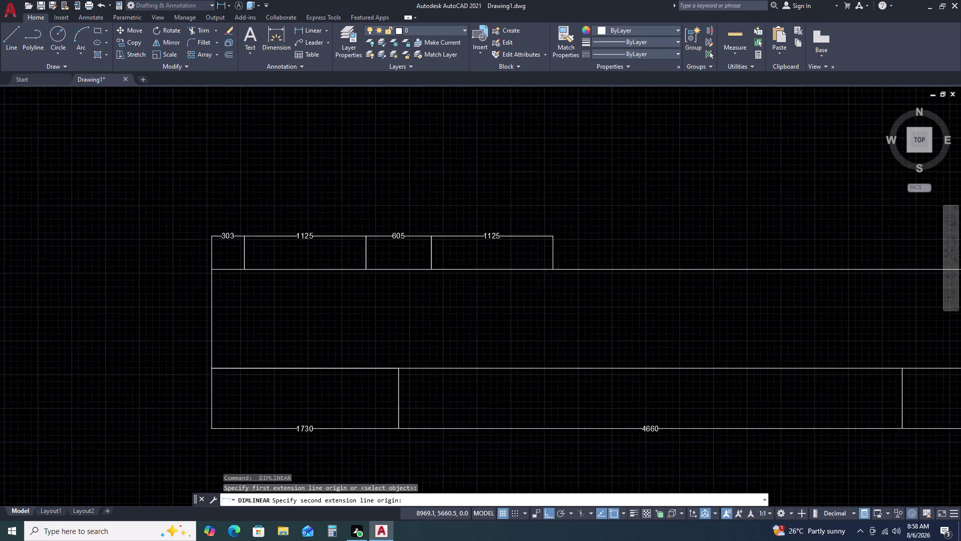
Finish the 3603 dimension by picking the segment's far end and placing it above.
scroll(down, 3)
middle_drag(829, 274, 630, 280)
scroll(up, 3)
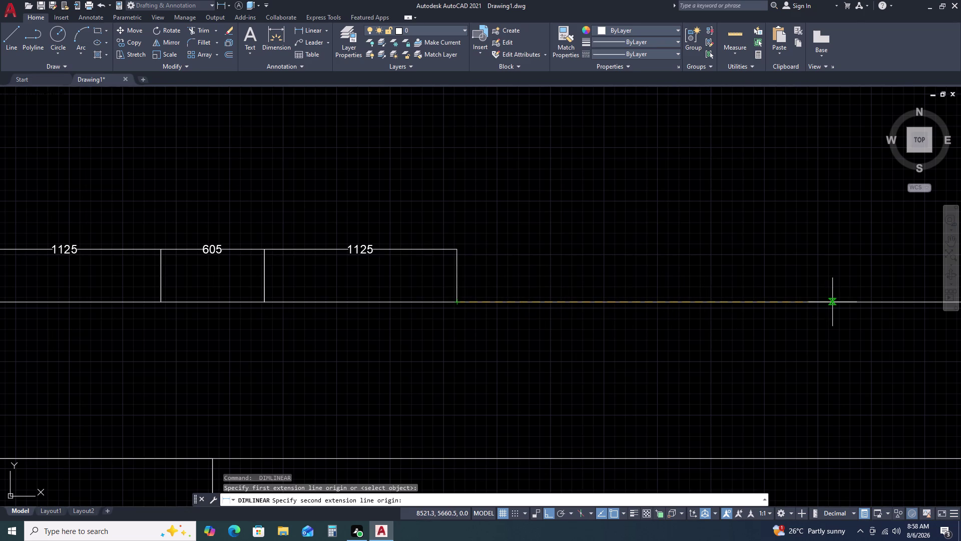
middle_drag(833, 302, 653, 311)
middle_drag(633, 311, 625, 311)
middle_click(622, 312)
scroll(down, 3)
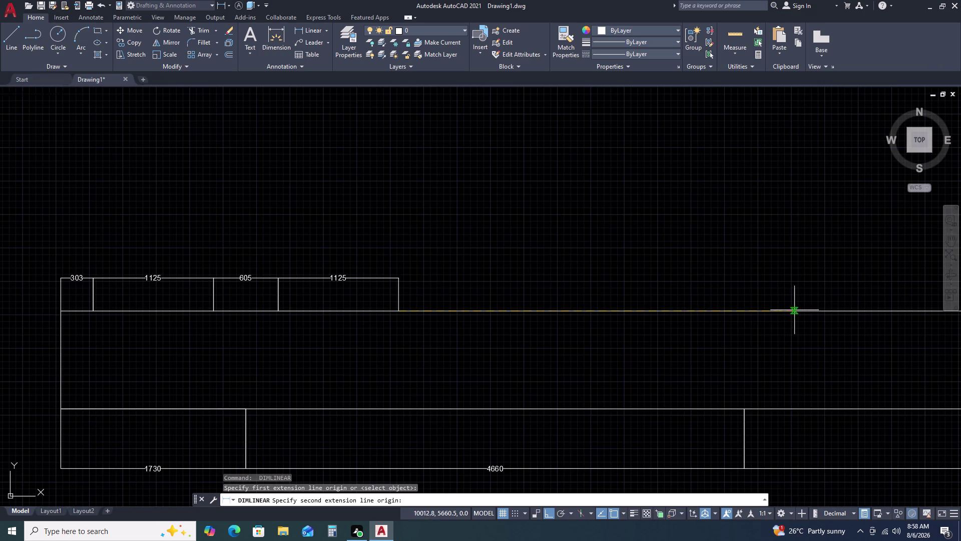
middle_drag(796, 310, 500, 310)
middle_drag(487, 310, 466, 312)
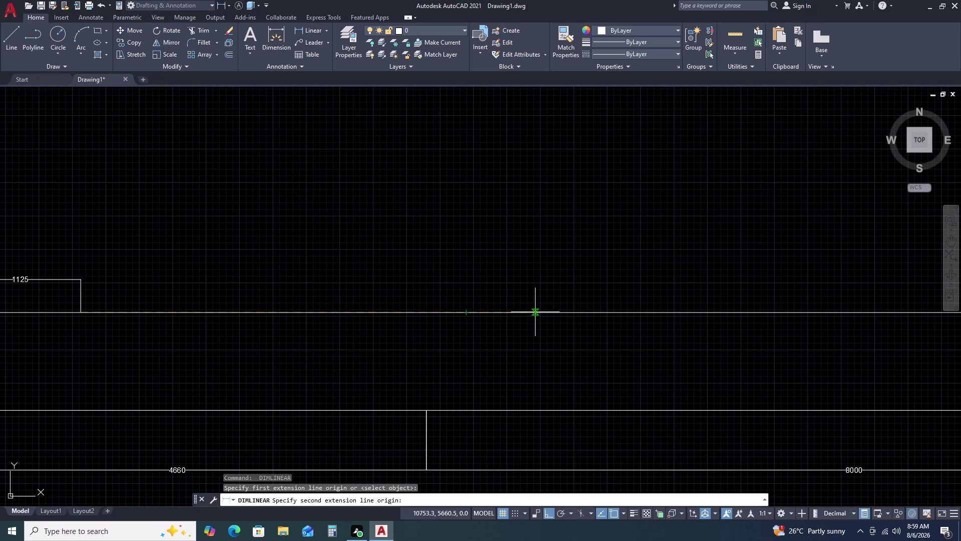
click(469, 313)
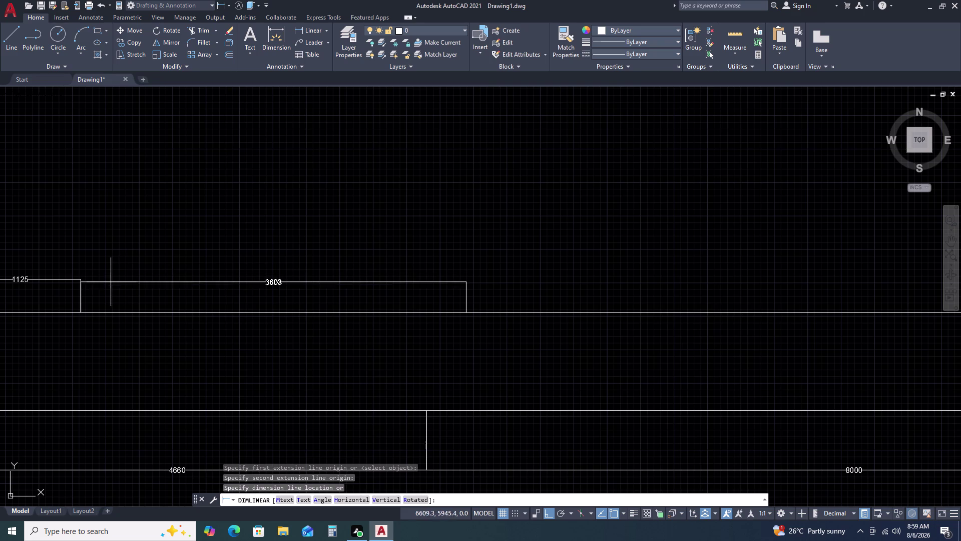
click(81, 282)
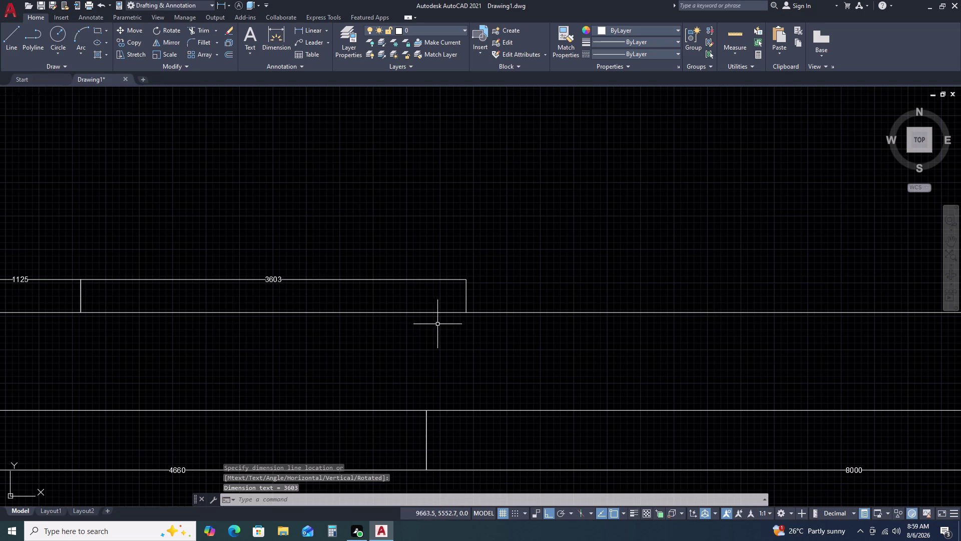
Dimension the long 8460 line by selecting it directly.
key(space)
key(space)
click(505, 314)
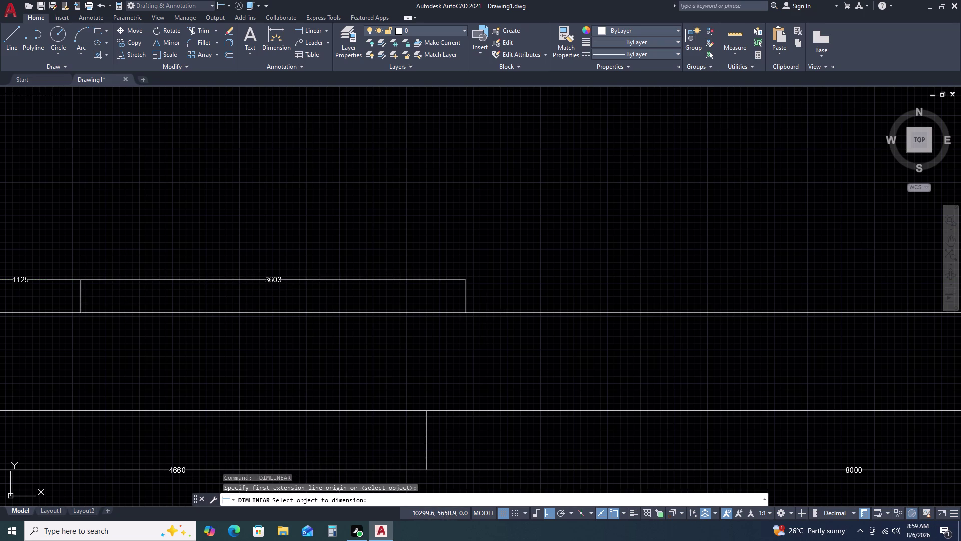
click(467, 279)
scroll(down, 3)
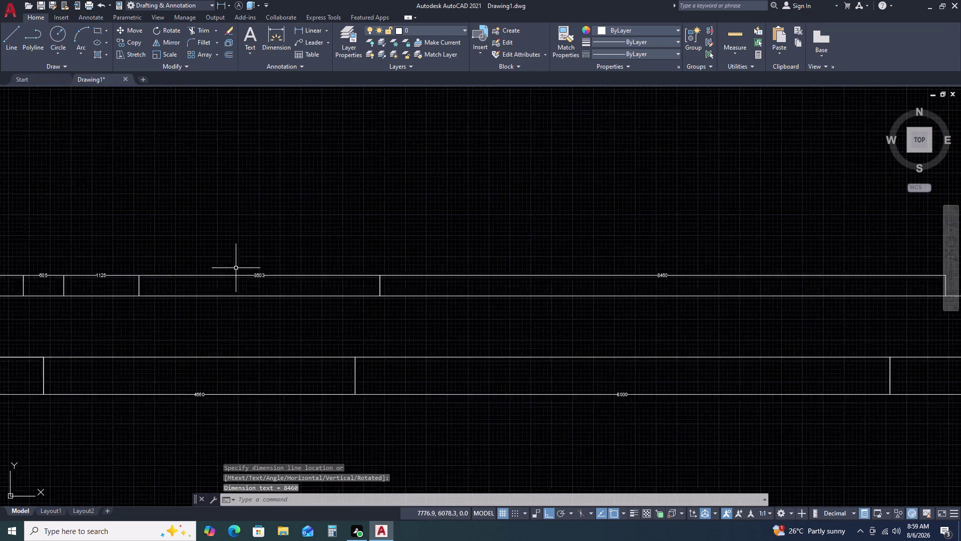
scroll(down, 3)
Select the 3584 segment for dimensioning and pan along it to position the dimension.
key(space)
key(space)
click(711, 284)
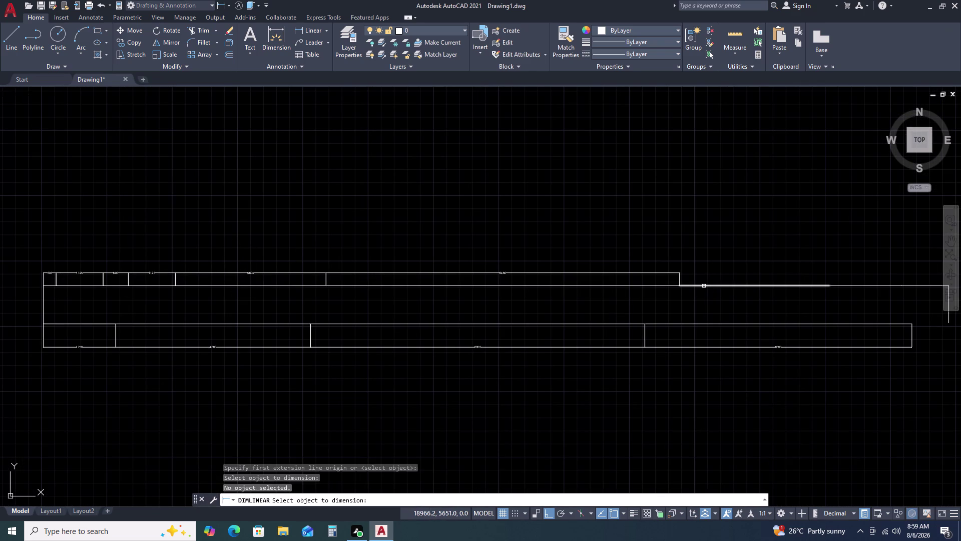
click(704, 286)
scroll(up, 3)
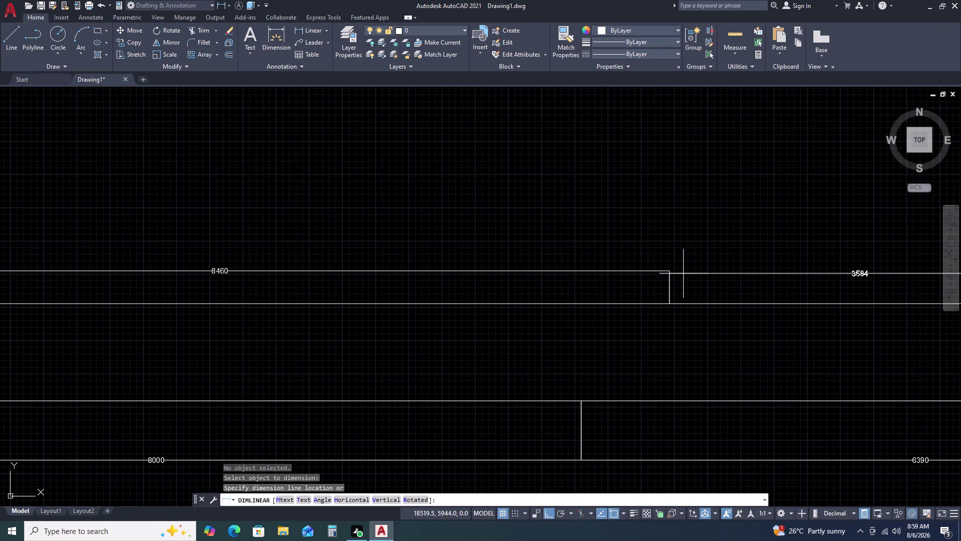
middle_drag(681, 275, 679, 277)
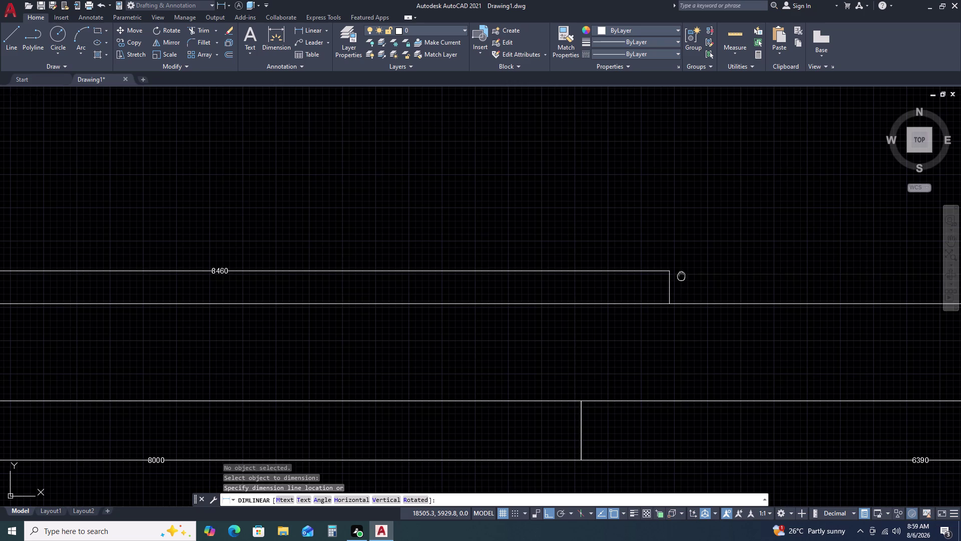
middle_drag(679, 277, 445, 289)
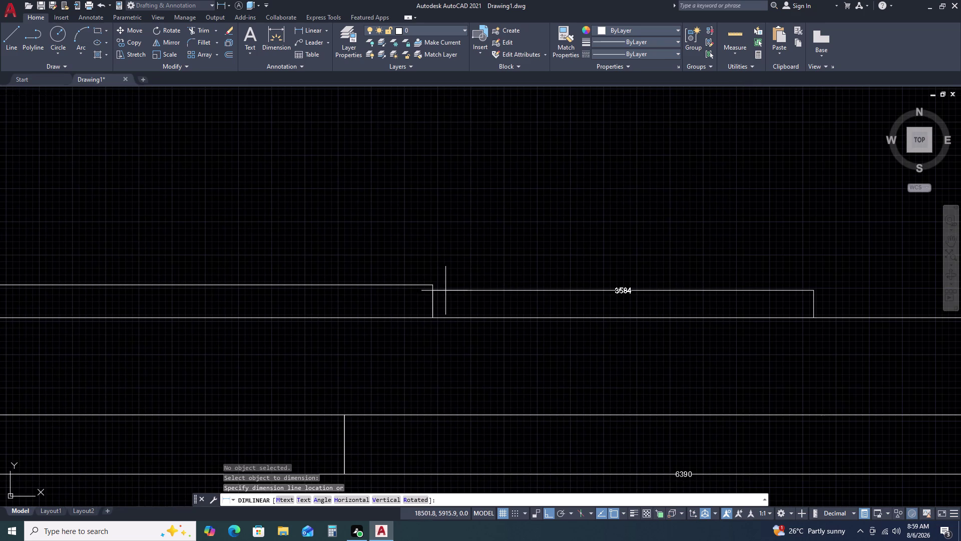